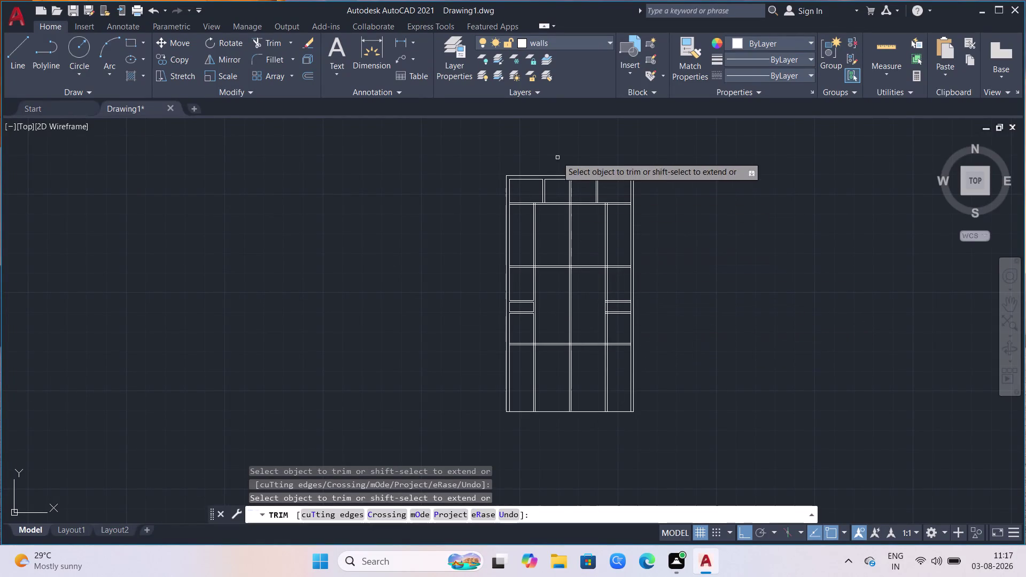
Start picking wall segments in the right room, then cancel the unfinished selection.
scroll(up, 3)
scroll(up, 3)
scroll(down, 3)
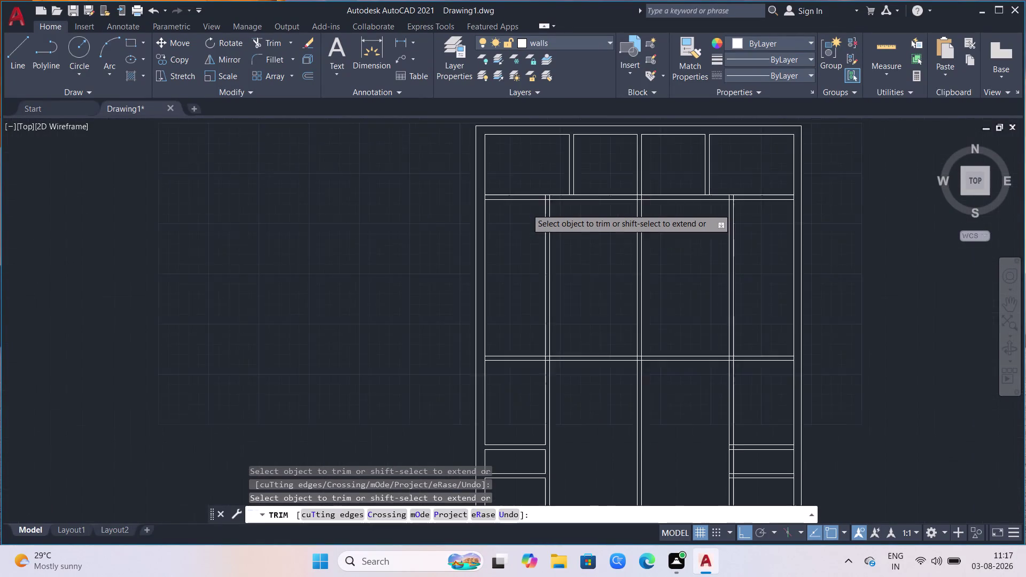
scroll(down, 3)
scroll(up, 3)
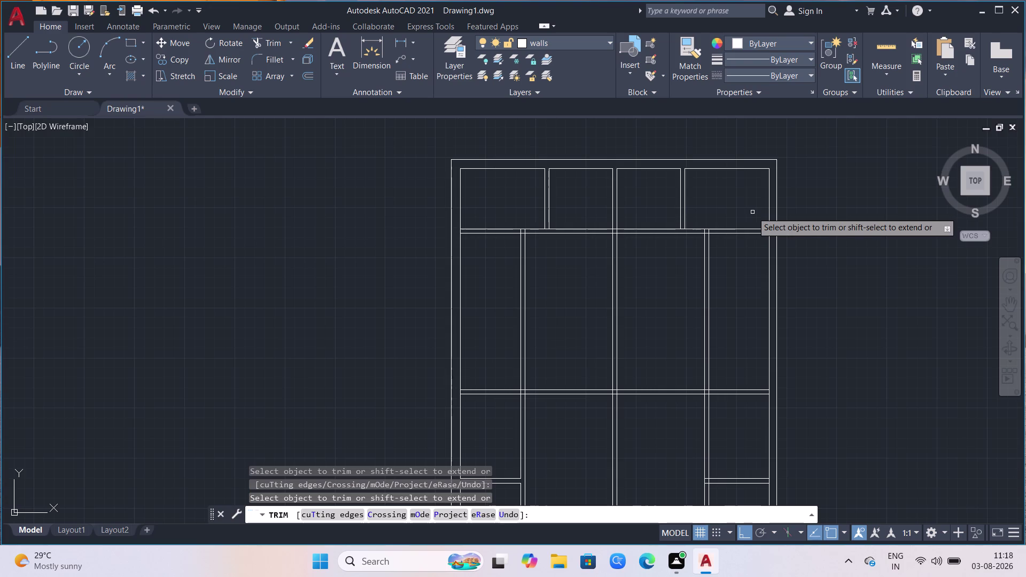
click(716, 264)
key(Escape)
click(716, 264)
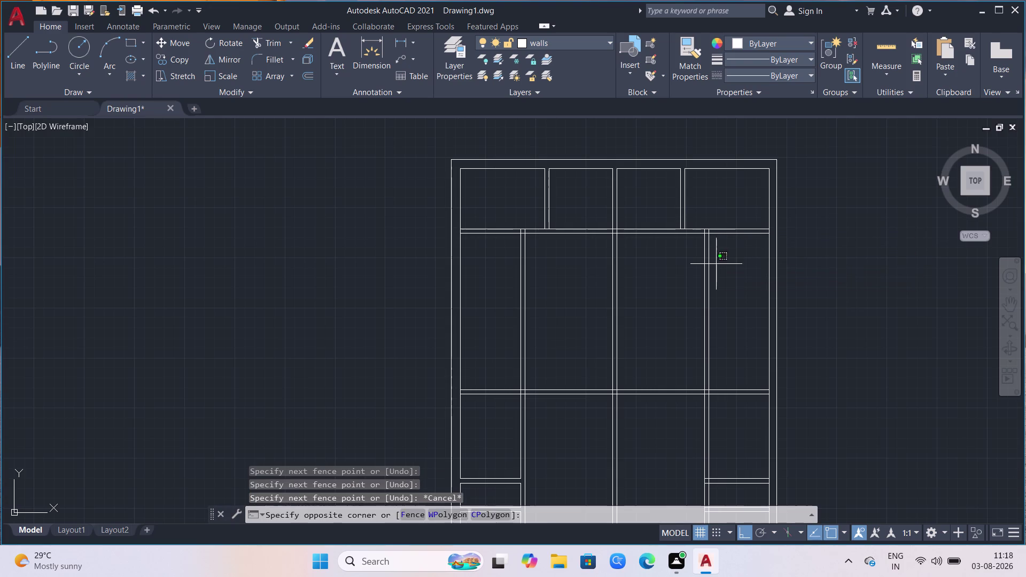
click(675, 272)
key(Escape)
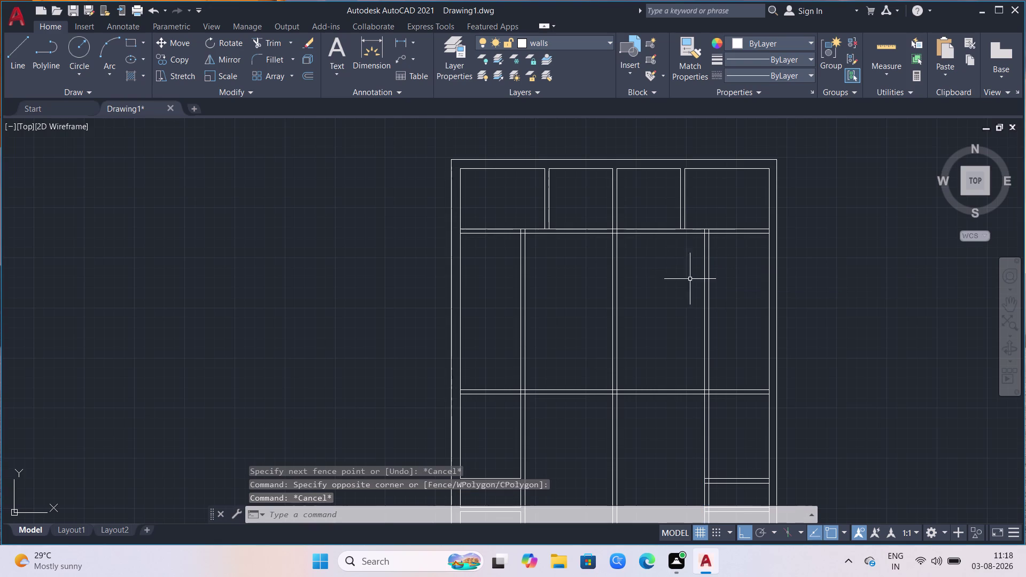
scroll(up, 3)
scroll(up, 3)
scroll(down, 3)
Restart Trim with TR, then cut the right junction segments and fence-trim the crossed wall lines.
text(tr)
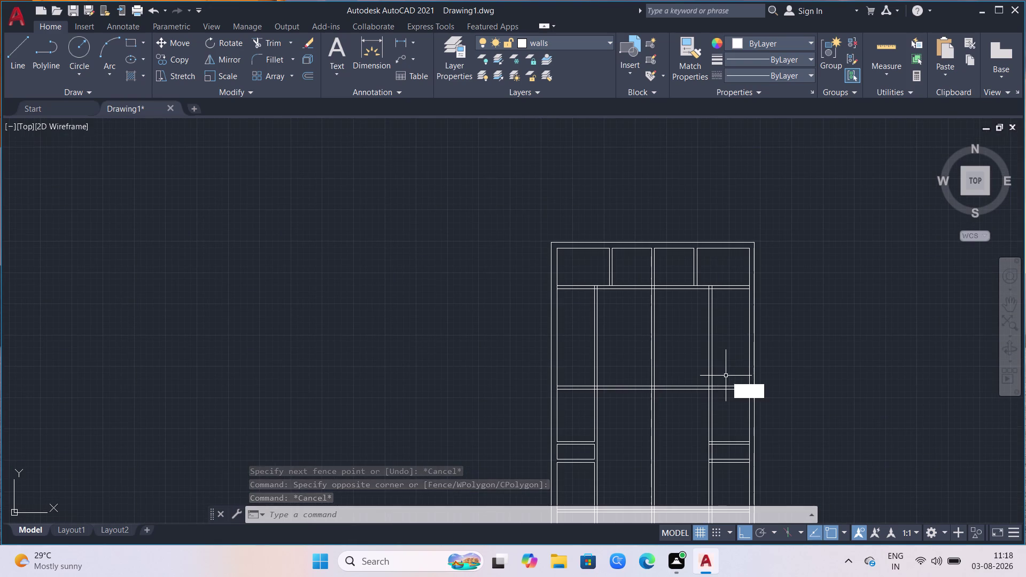
key(Return)
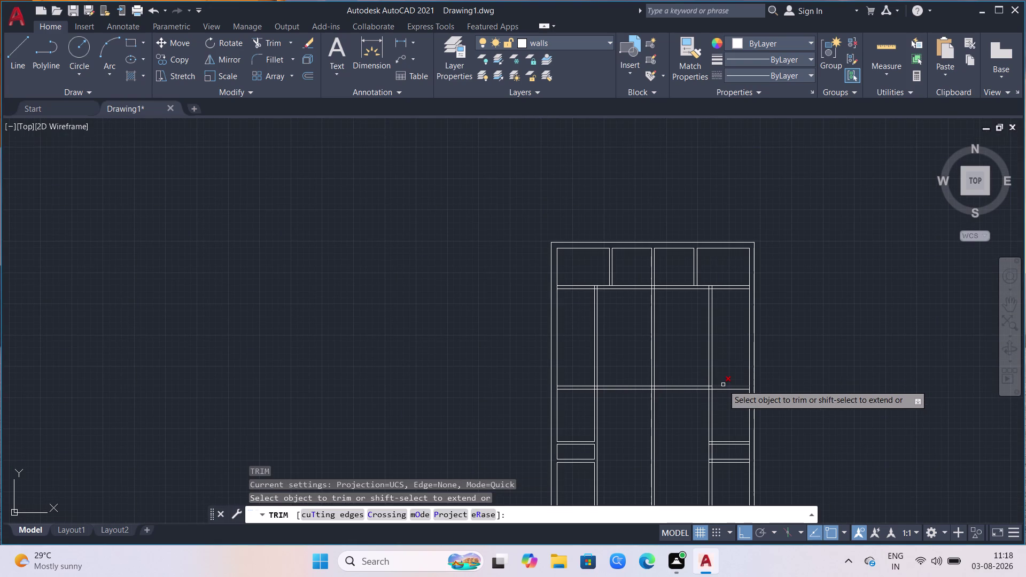
scroll(up, 3)
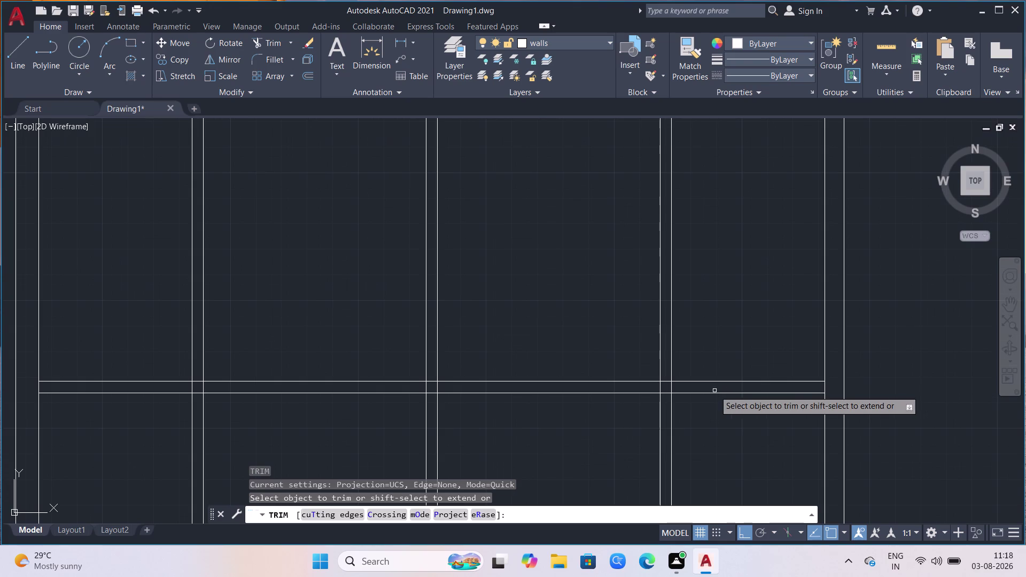
click(677, 389)
click(658, 388)
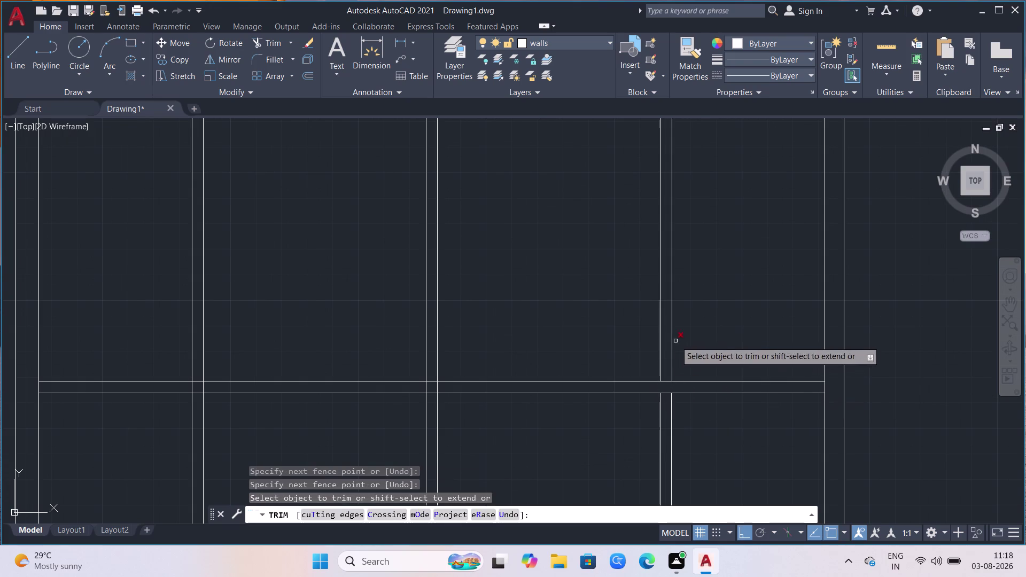
drag(723, 305, 705, 310)
click(681, 313)
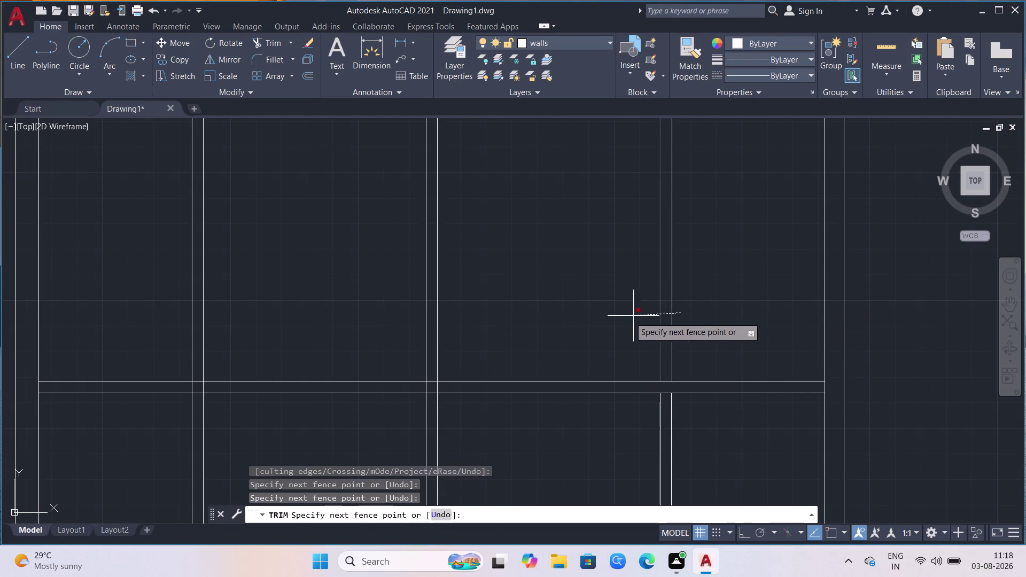
click(612, 318)
Trim the center wall line and stub above the cross wall, then fence-trim the next junction.
scroll(down, 3)
scroll(down, 3)
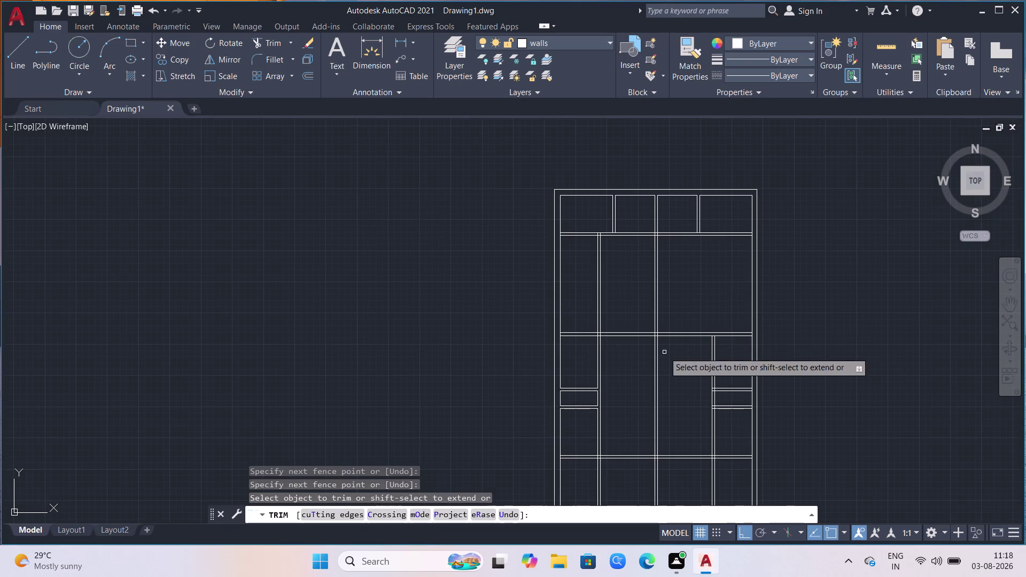
click(611, 289)
click(579, 292)
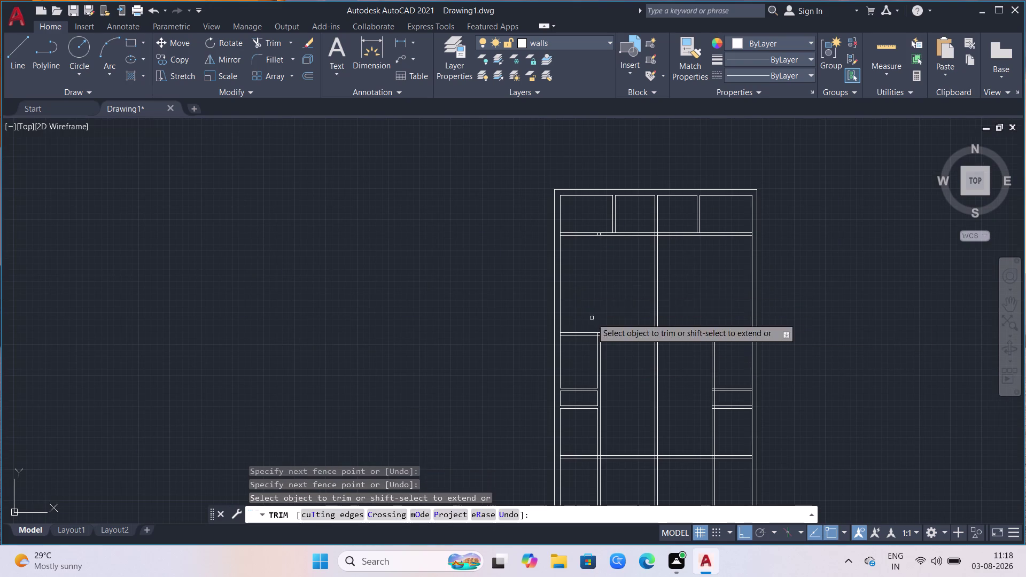
scroll(up, 3)
click(582, 246)
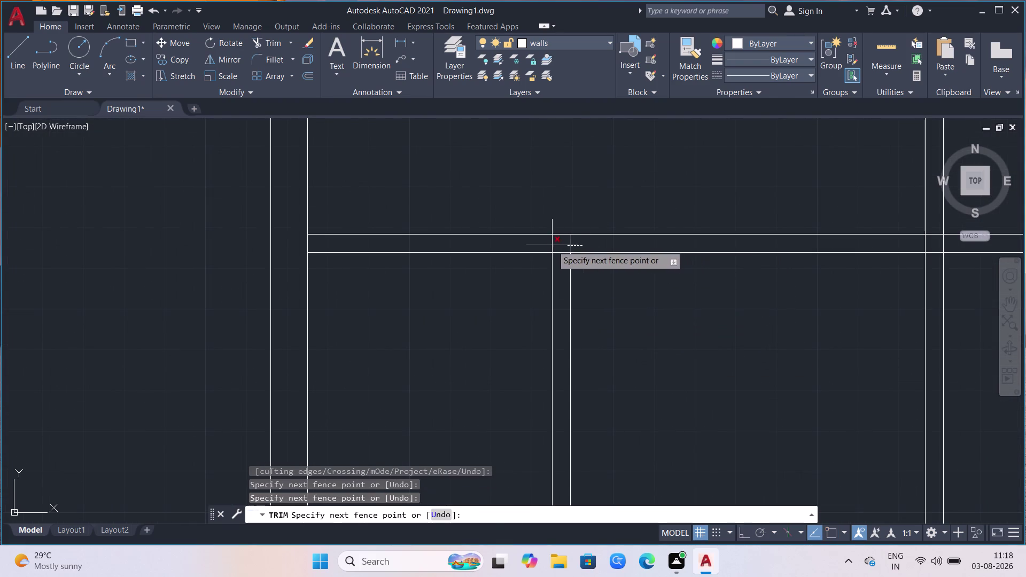
click(552, 246)
Remove the two leftover line stubs at the upper-left junction.
scroll(down, 3)
scroll(down, 3)
scroll(up, 3)
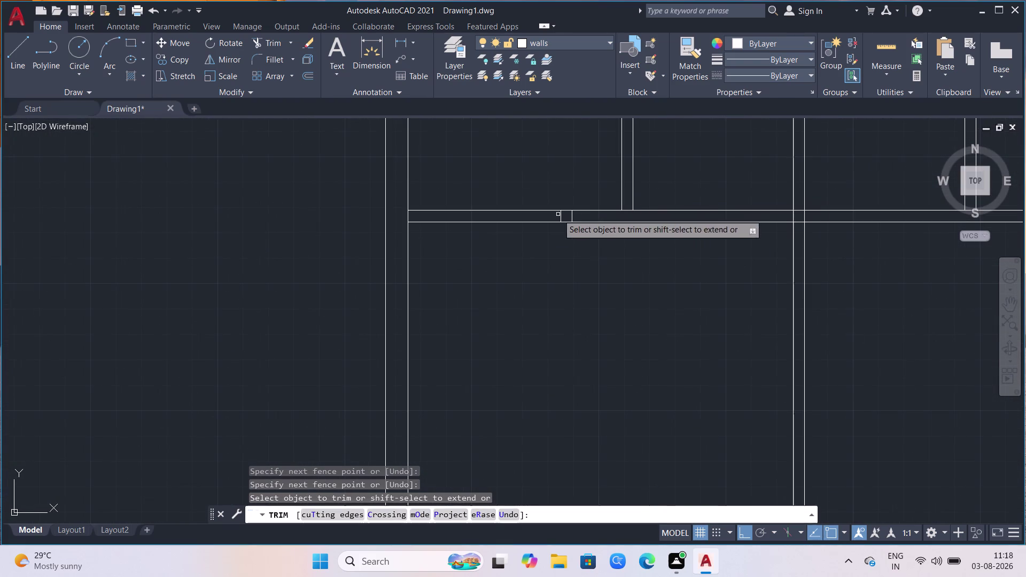
click(576, 214)
click(549, 213)
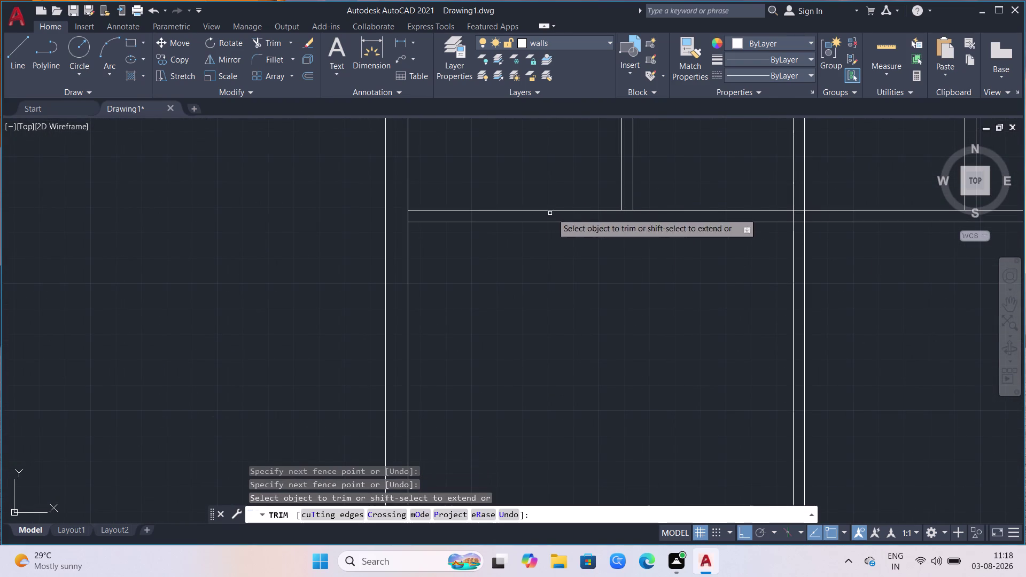
scroll(down, 3)
scroll(down, 3)
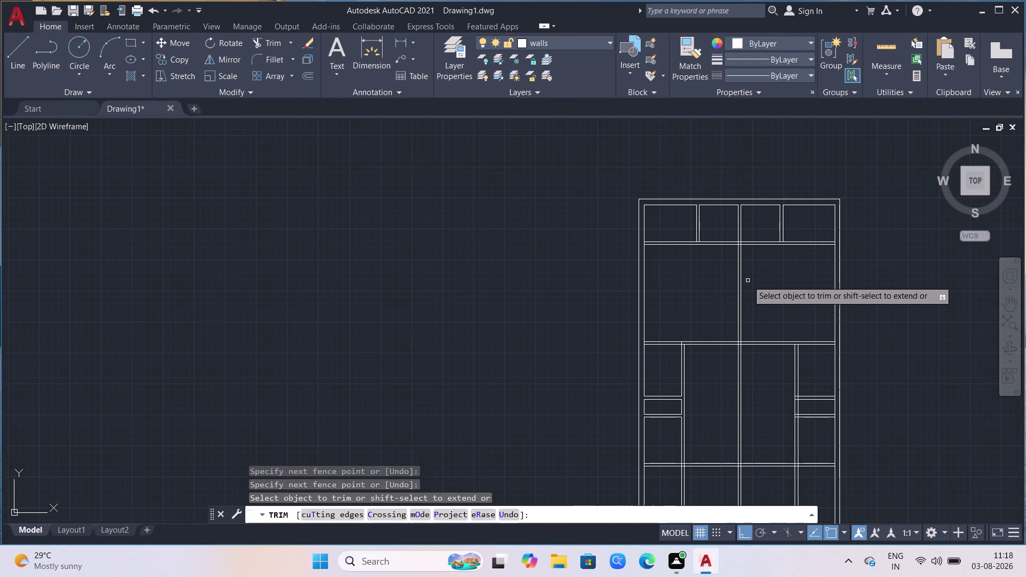
scroll(down, 3)
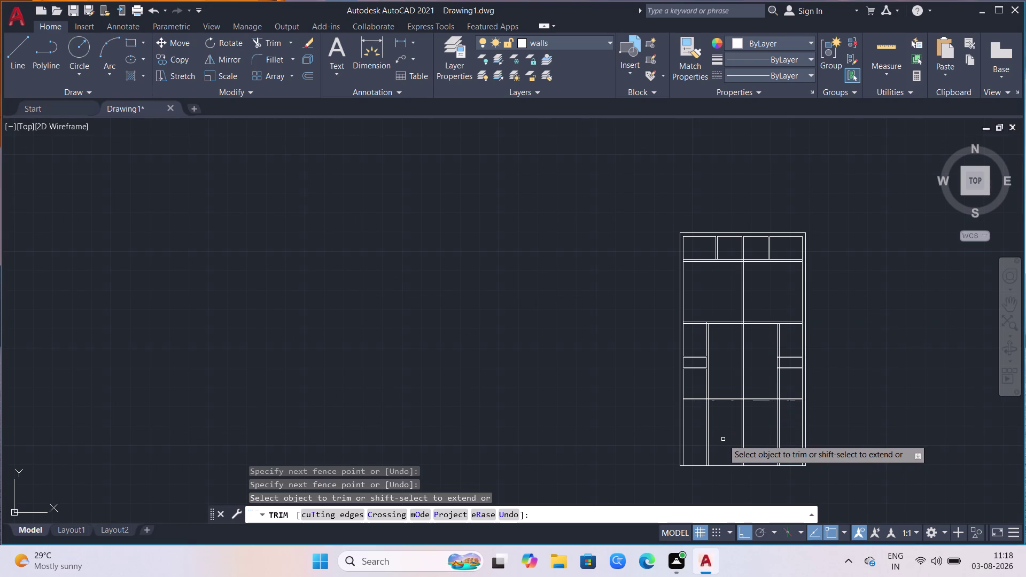
scroll(up, 3)
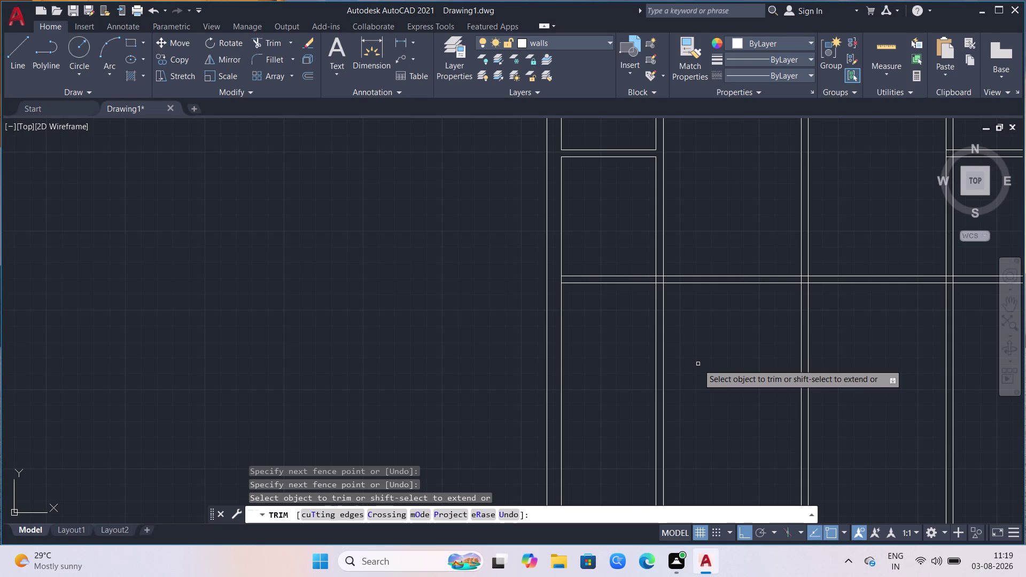
Fence-trim the wall lines and wall ends below the central cross wall.
scroll(down, 3)
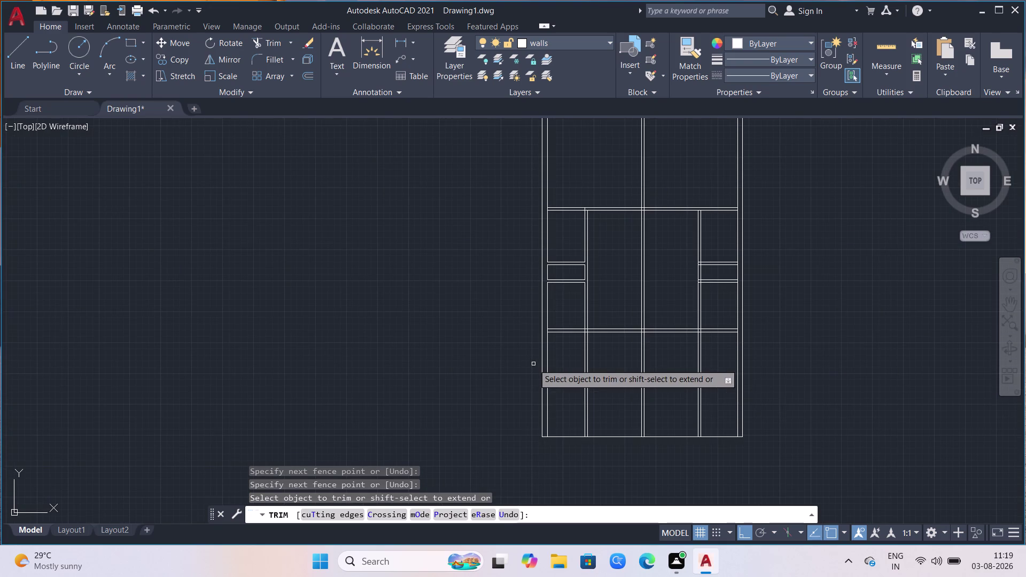
scroll(up, 3)
click(643, 336)
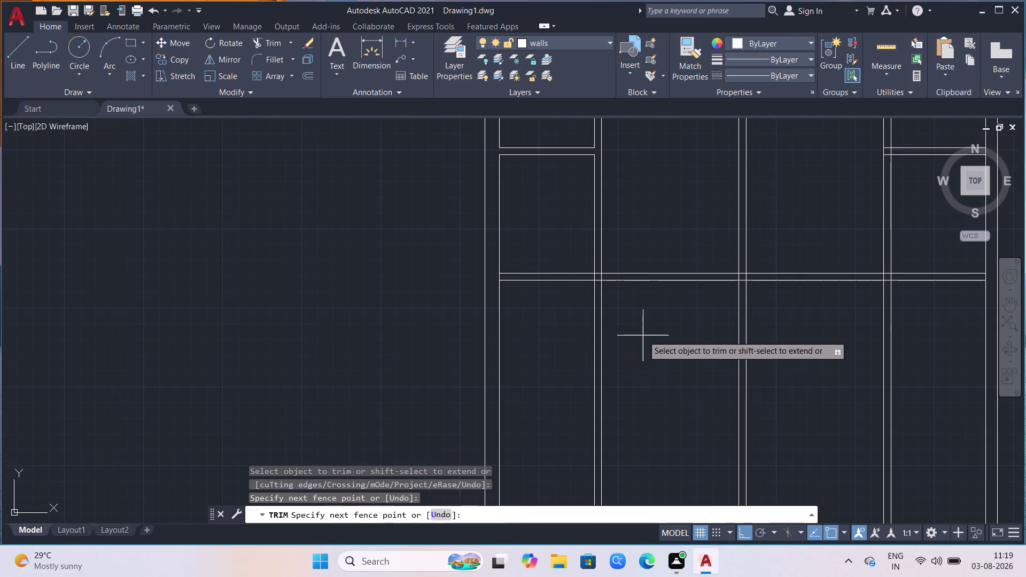
click(587, 352)
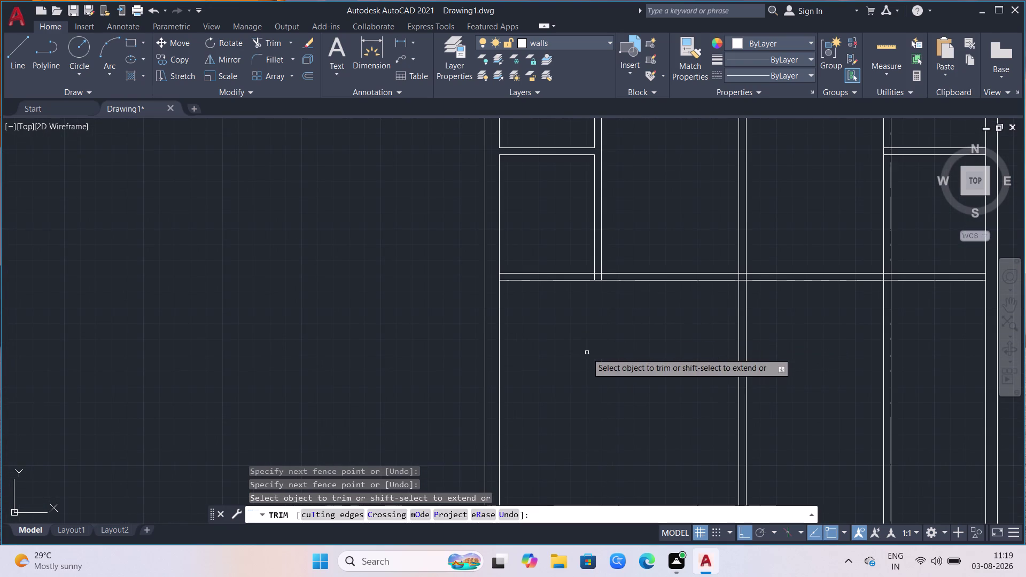
click(771, 325)
click(716, 337)
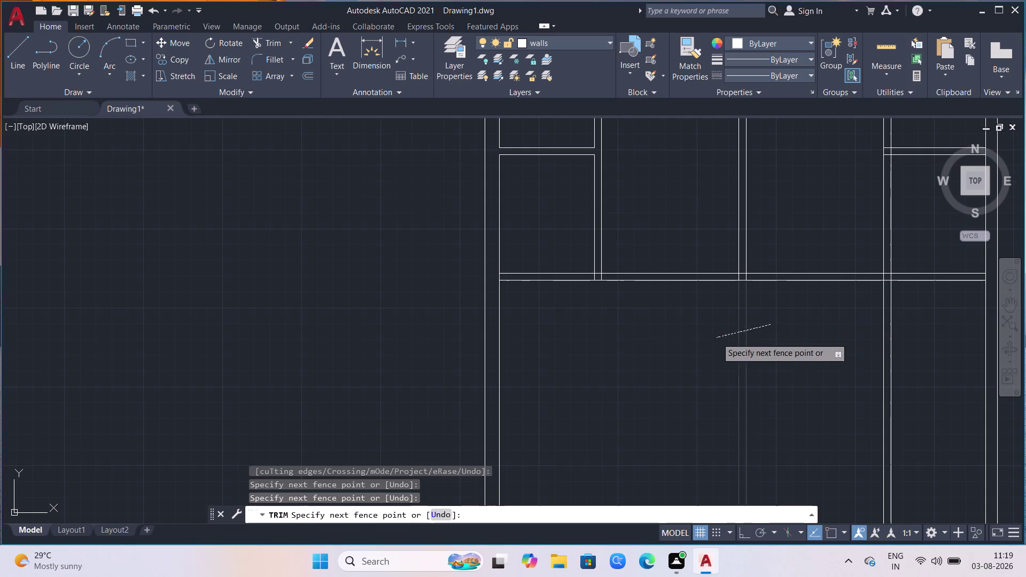
click(906, 330)
click(862, 351)
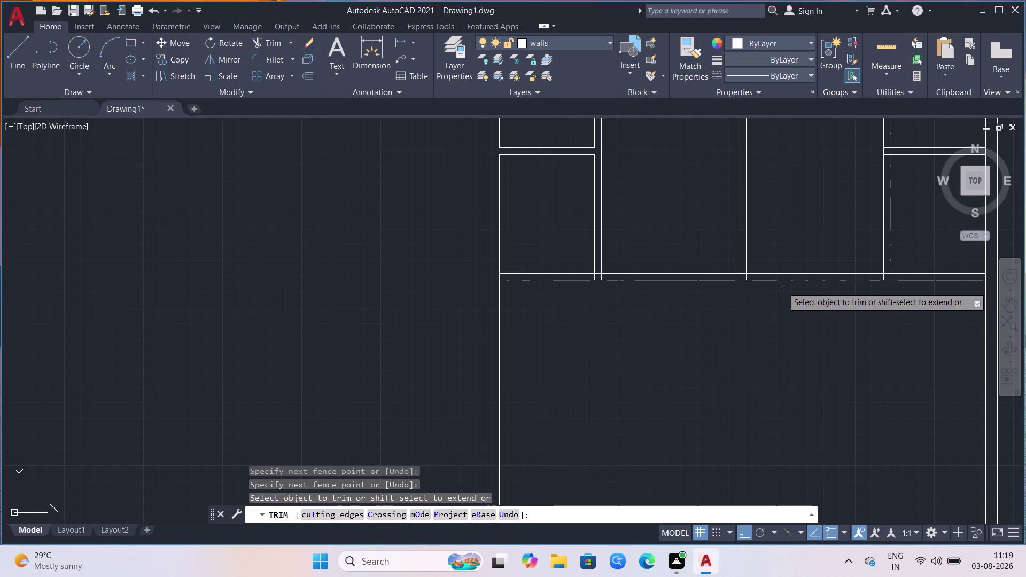
Trim the stubs and vertical wall ends where upper walls meet the cross wall.
scroll(up, 3)
click(664, 256)
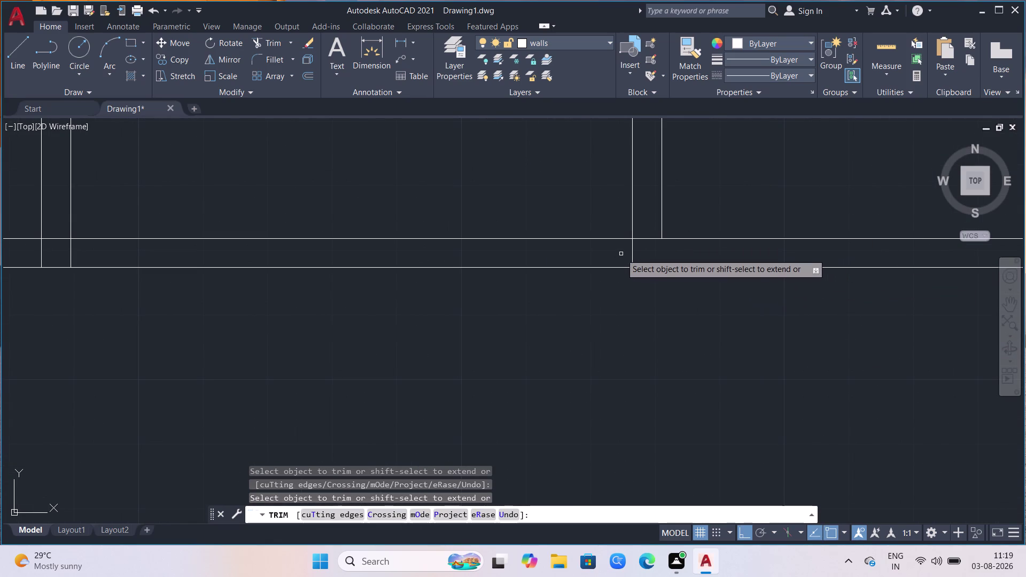
click(632, 252)
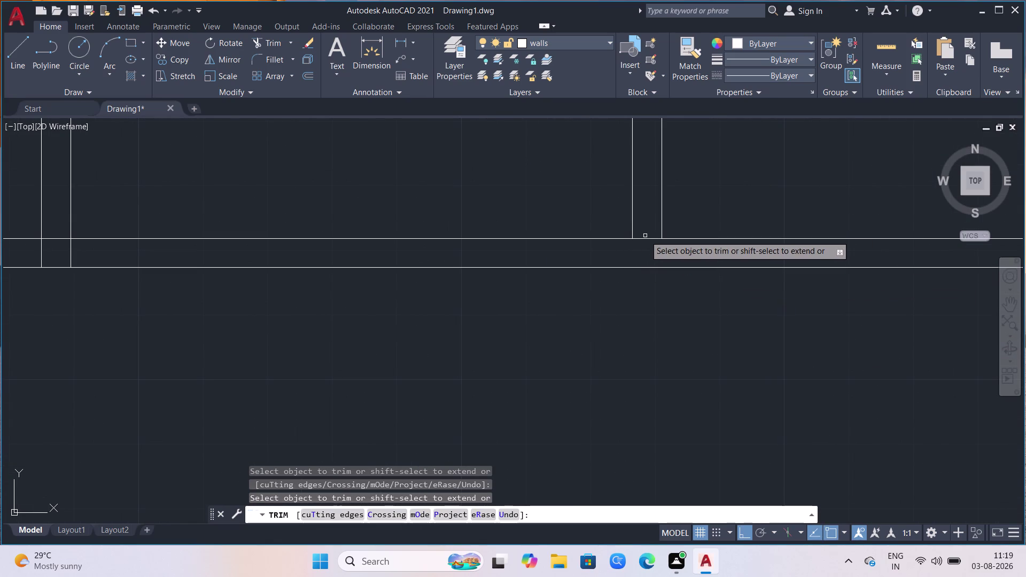
click(645, 238)
scroll(down, 3)
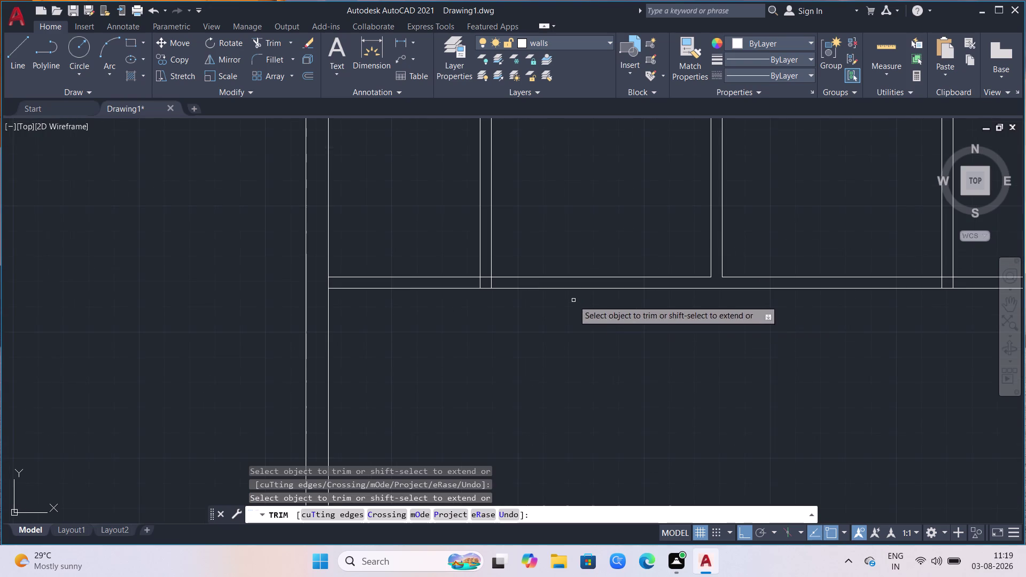
scroll(up, 3)
click(489, 263)
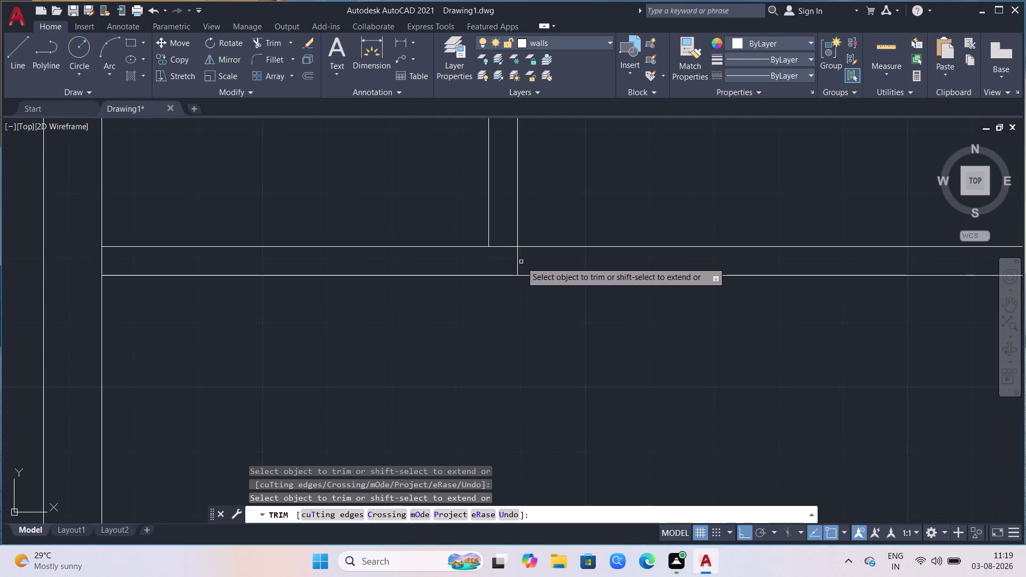
click(517, 261)
Fence-trim the lines at the right junction and end trimming.
scroll(down, 3)
scroll(down, 3)
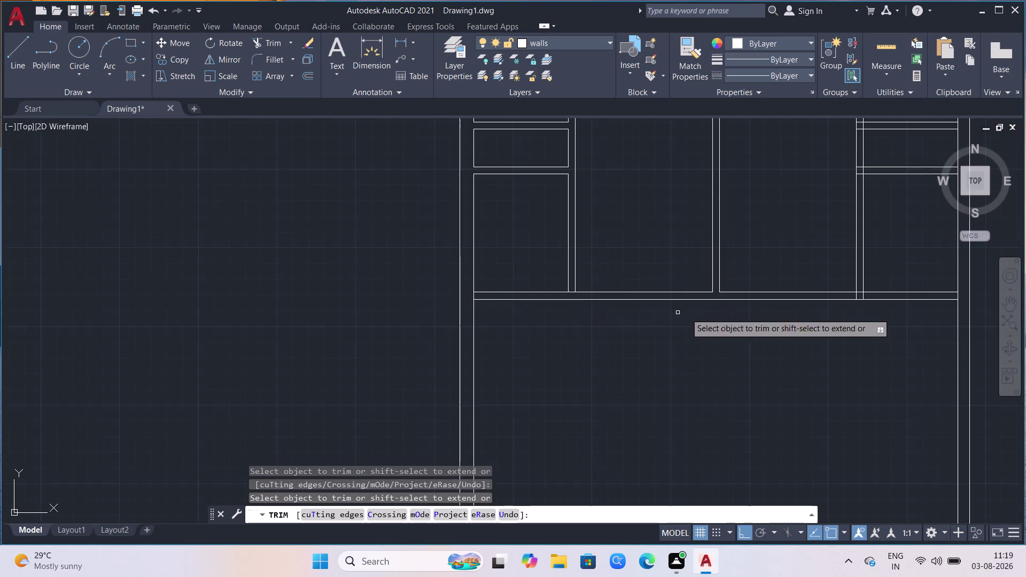
scroll(up, 3)
scroll(down, 3)
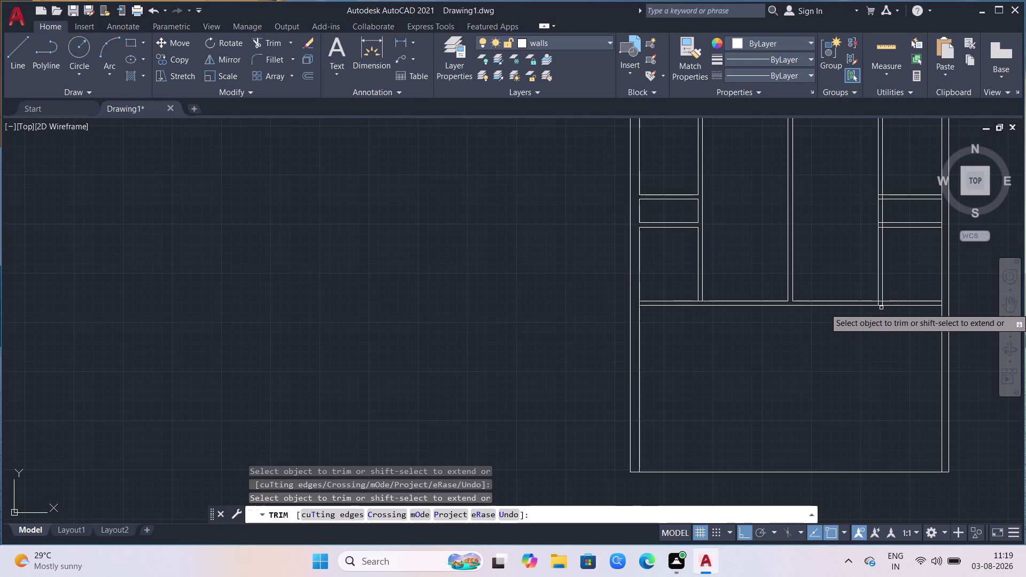
scroll(up, 3)
click(889, 286)
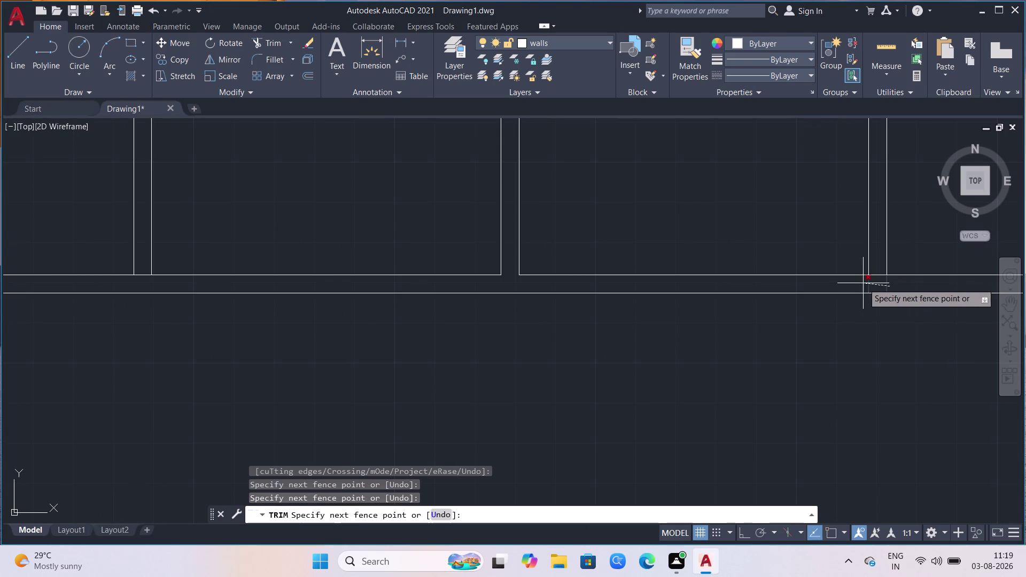
click(863, 283)
scroll(down, 3)
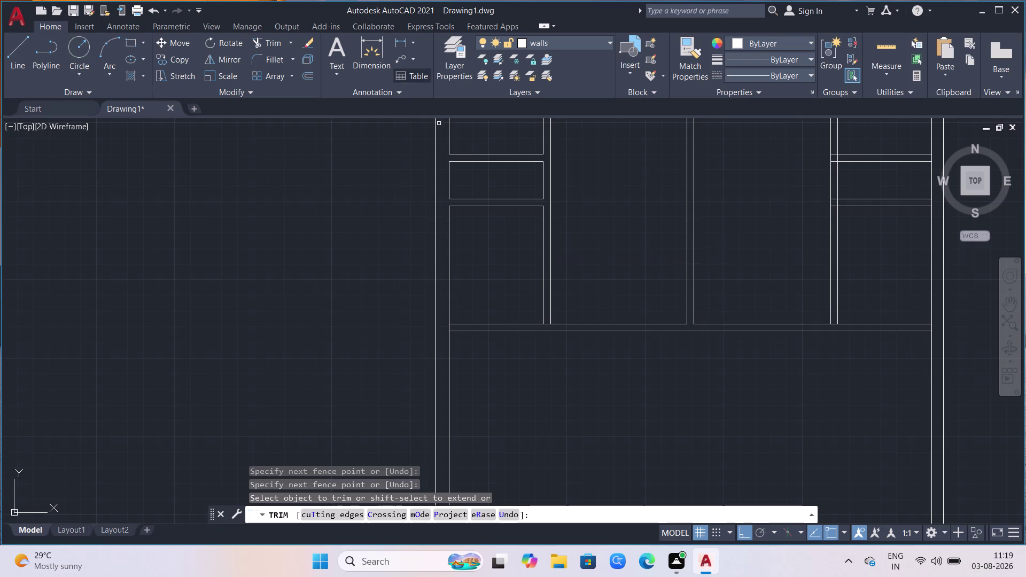
scroll(down, 3)
scroll(down, 3)
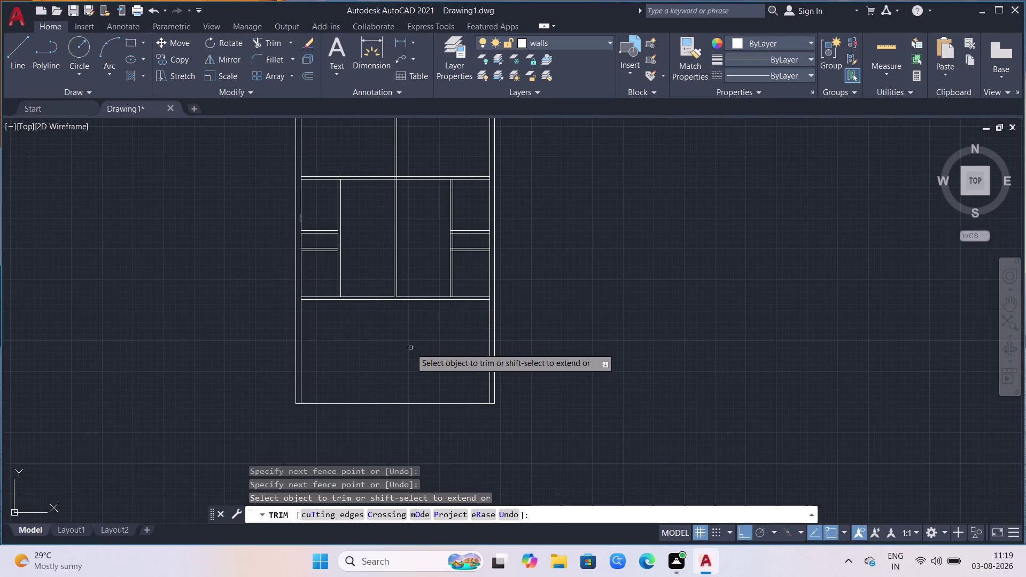
scroll(up, 3)
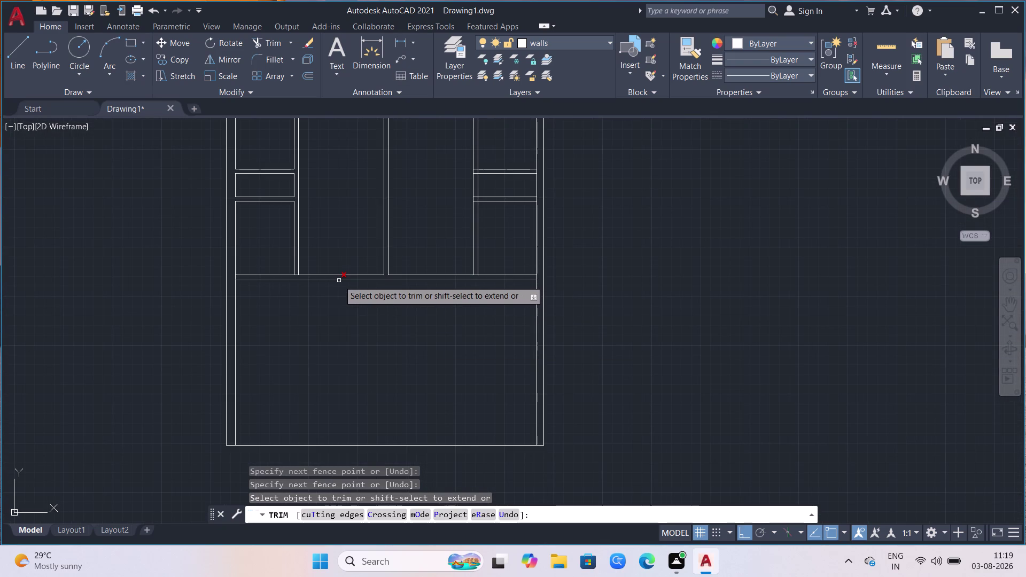
key(Escape)
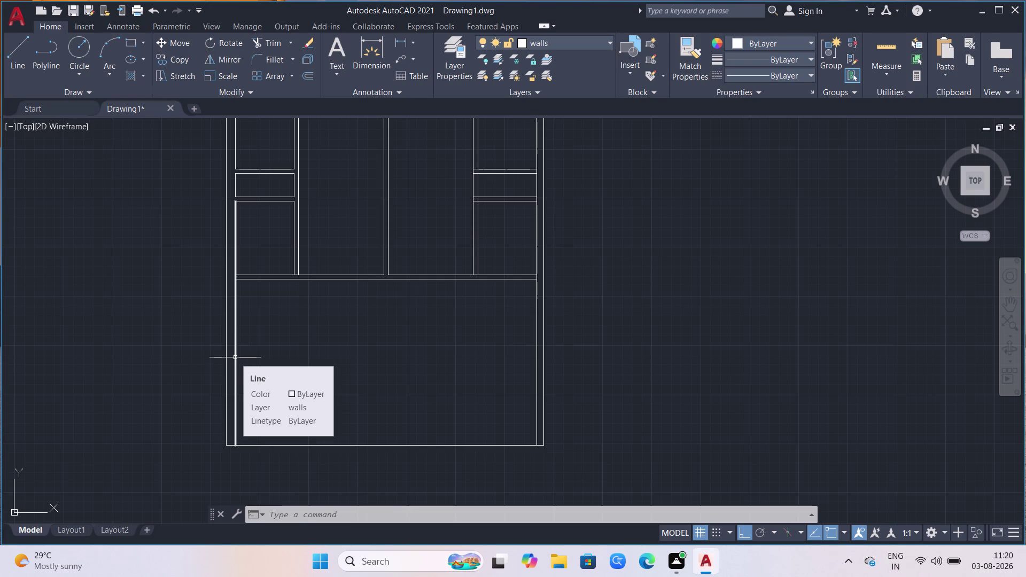
Offset the inner left wall line 9' to the right.
key(o)
key(Return)
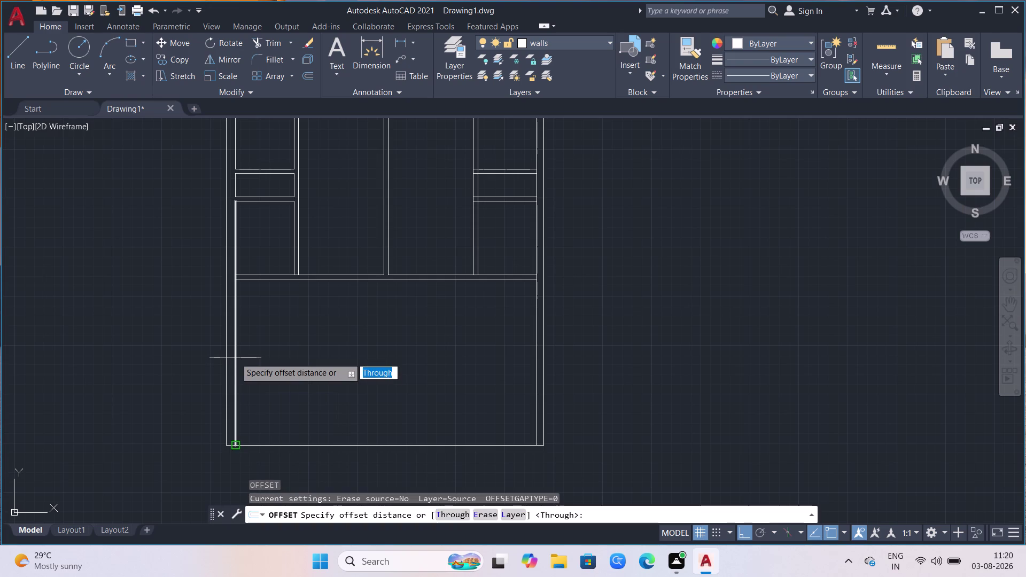
click(235, 446)
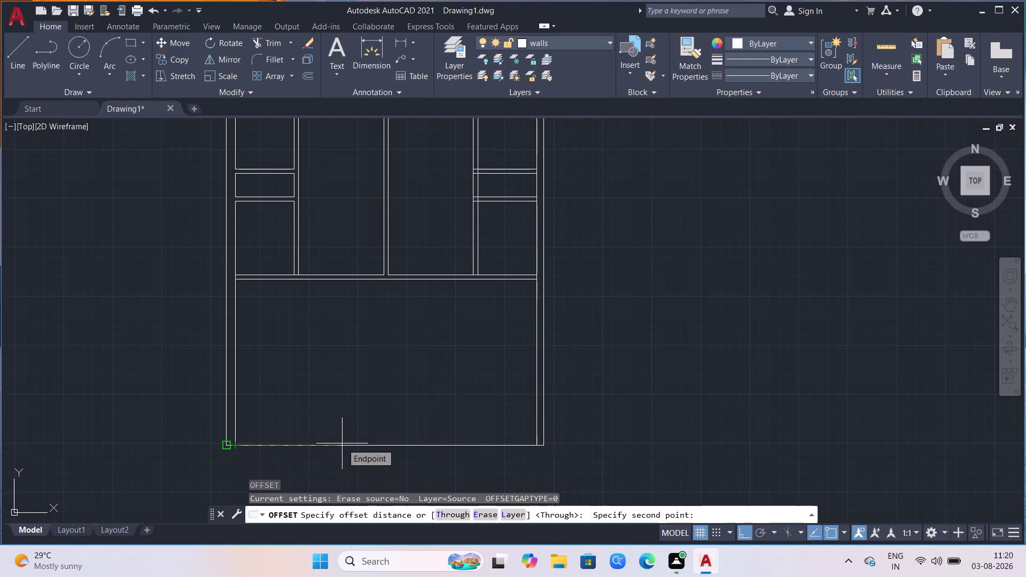
text(9)
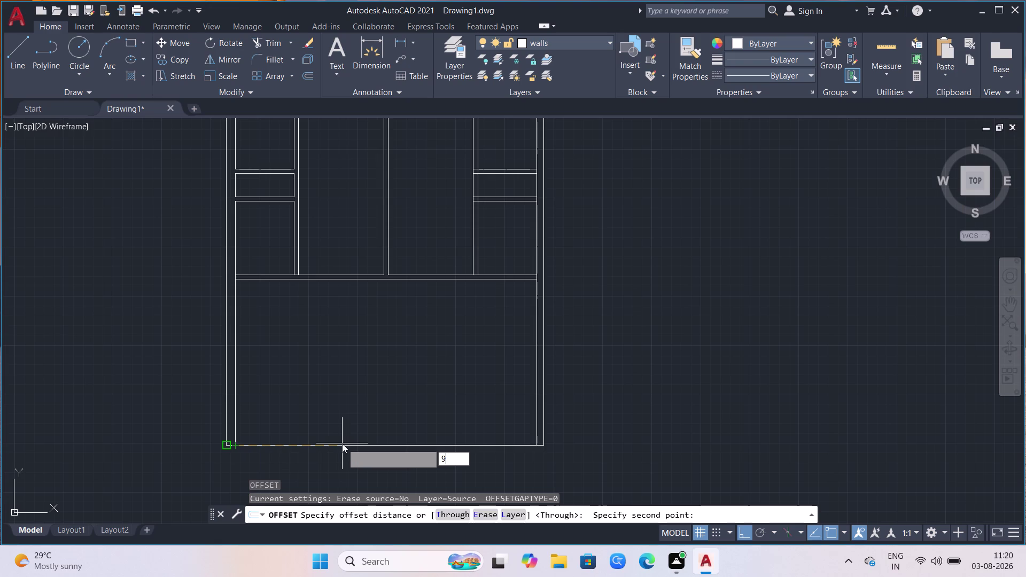
text(')
key(Return)
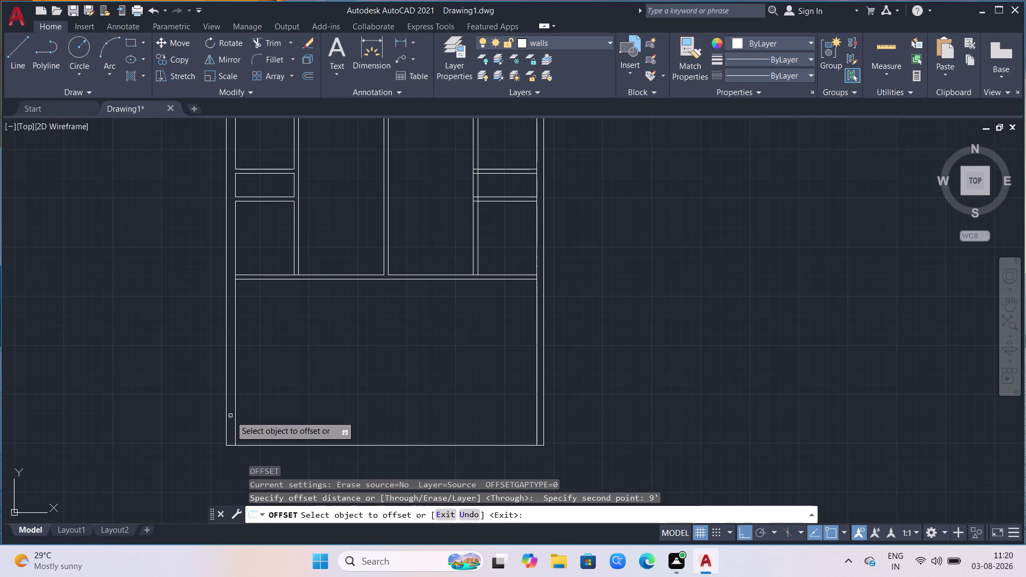
click(234, 413)
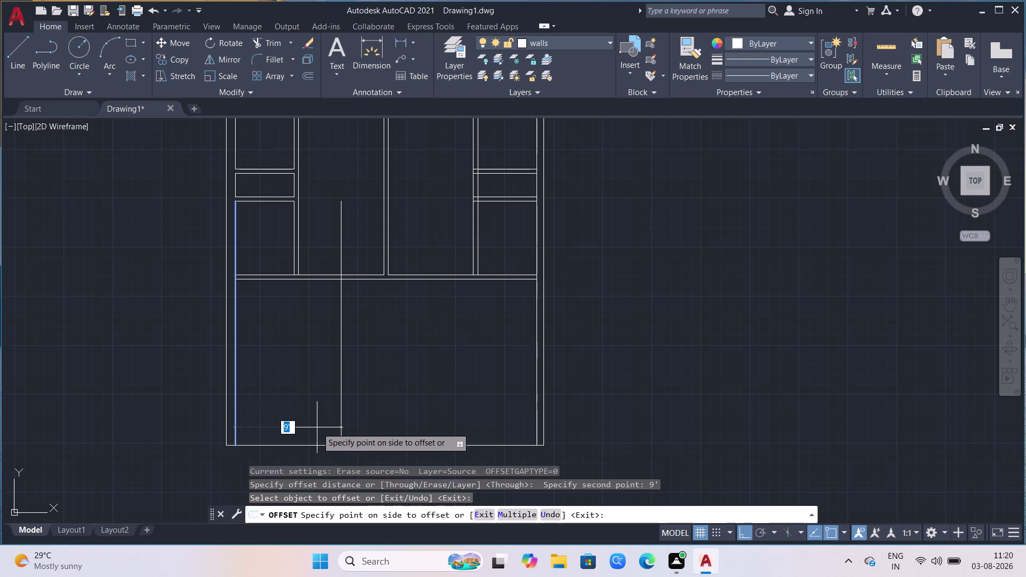
click(355, 424)
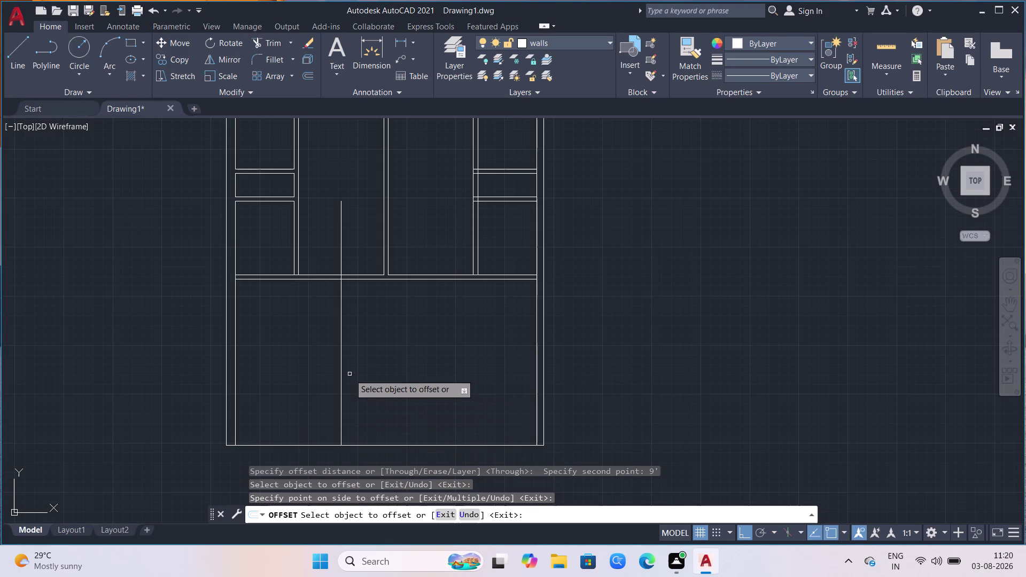
Offset the new line 4.5 further right to complete the first partition.
click(340, 371)
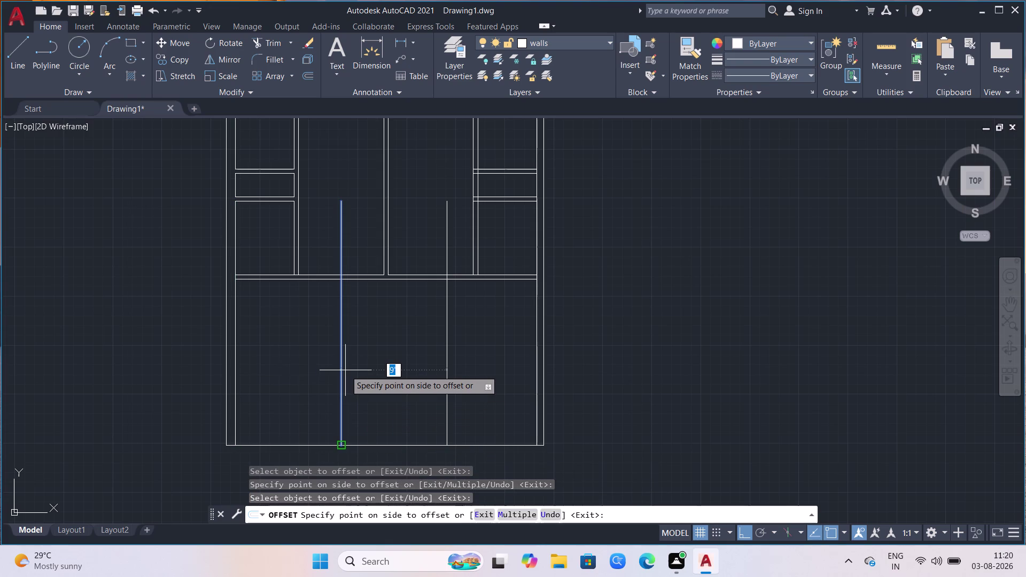
key(4)
text(.)
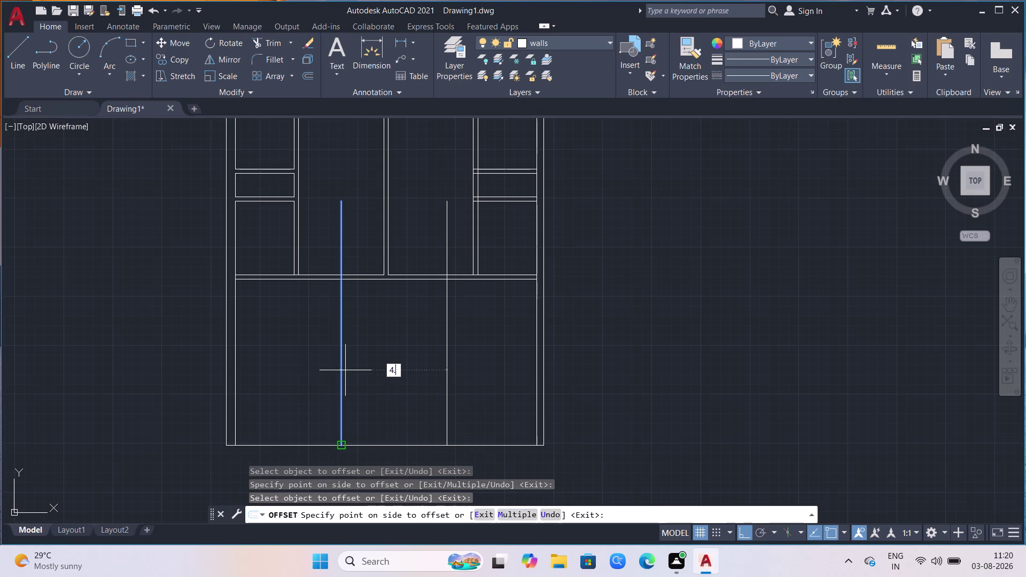
text(5)
key(Return)
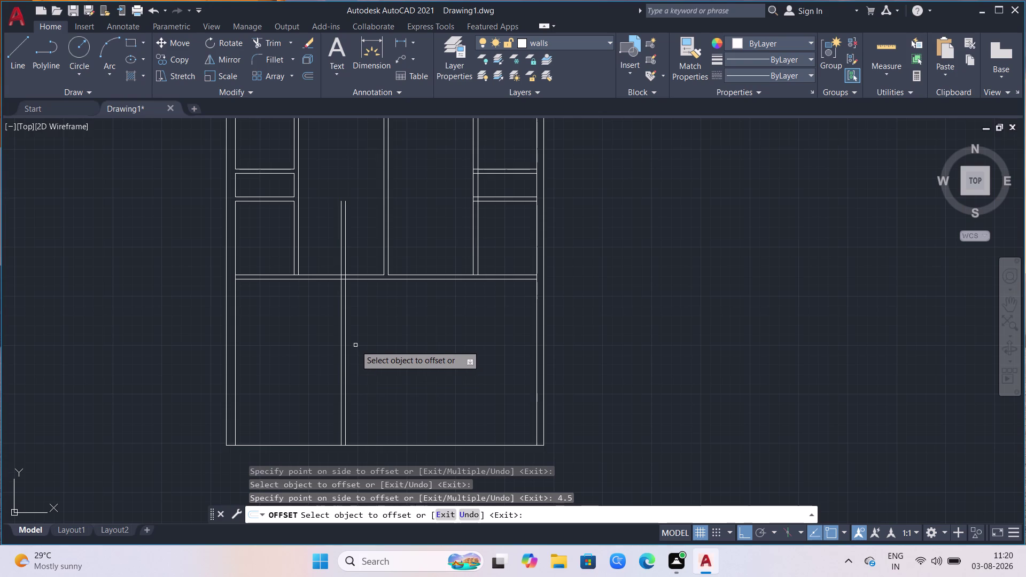
Create the second partition by offsetting 7'6 and then 4.5 further right.
click(346, 350)
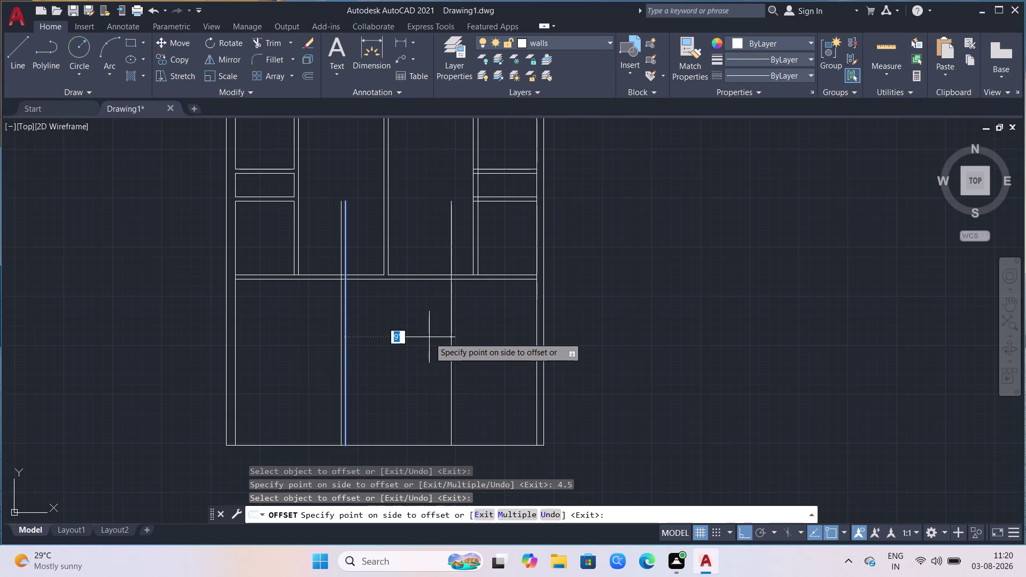
key(7)
text('6)
key(Return)
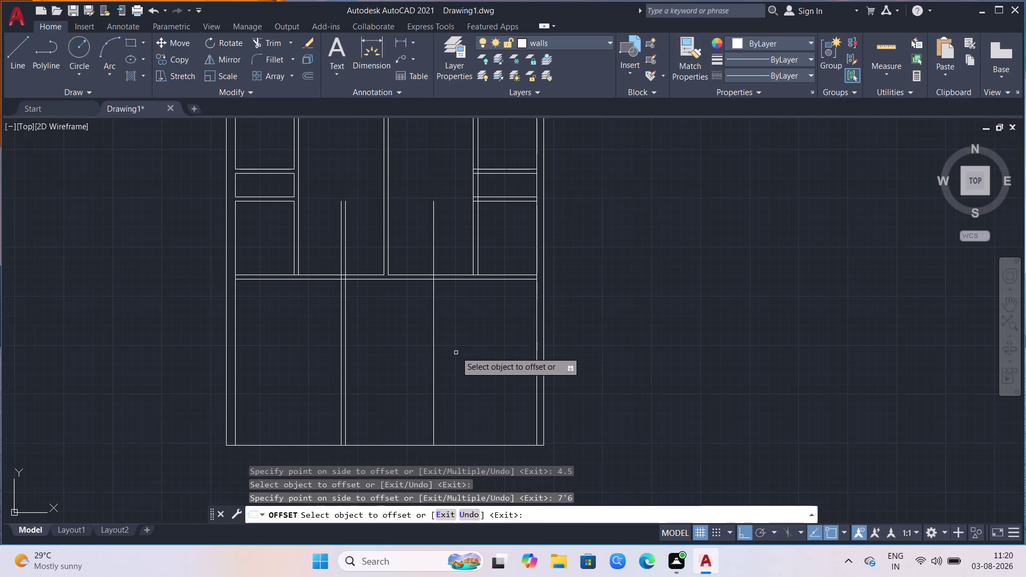
click(434, 327)
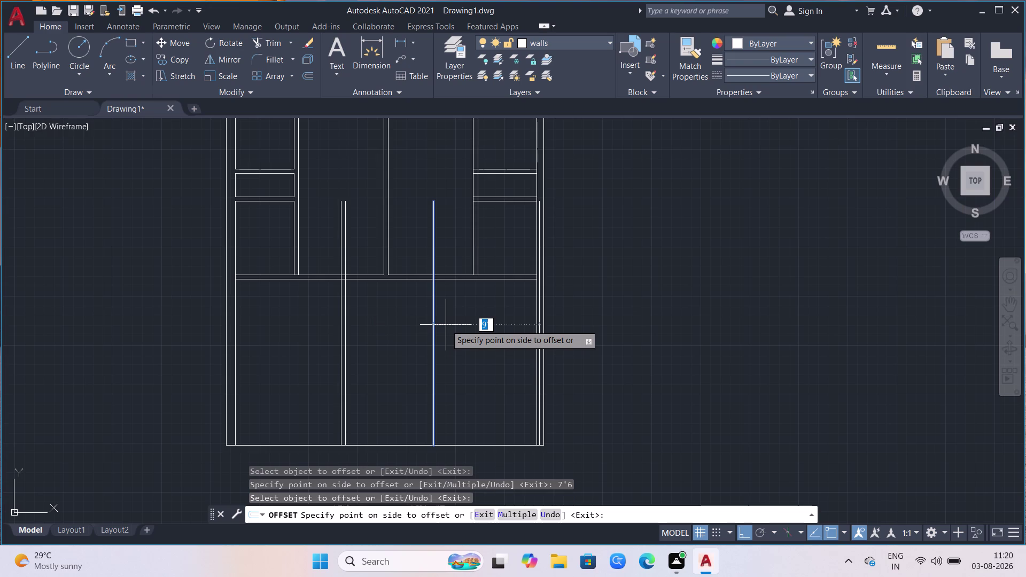
text(4.5)
key(Return)
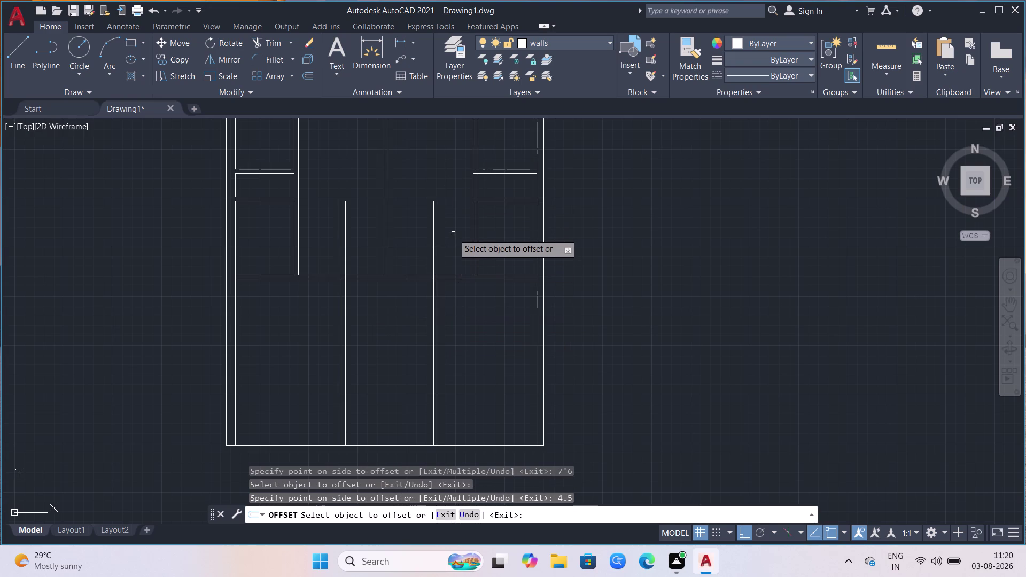
key(Escape)
Start trimming the new partition lines with TR.
text(tr)
key(Return)
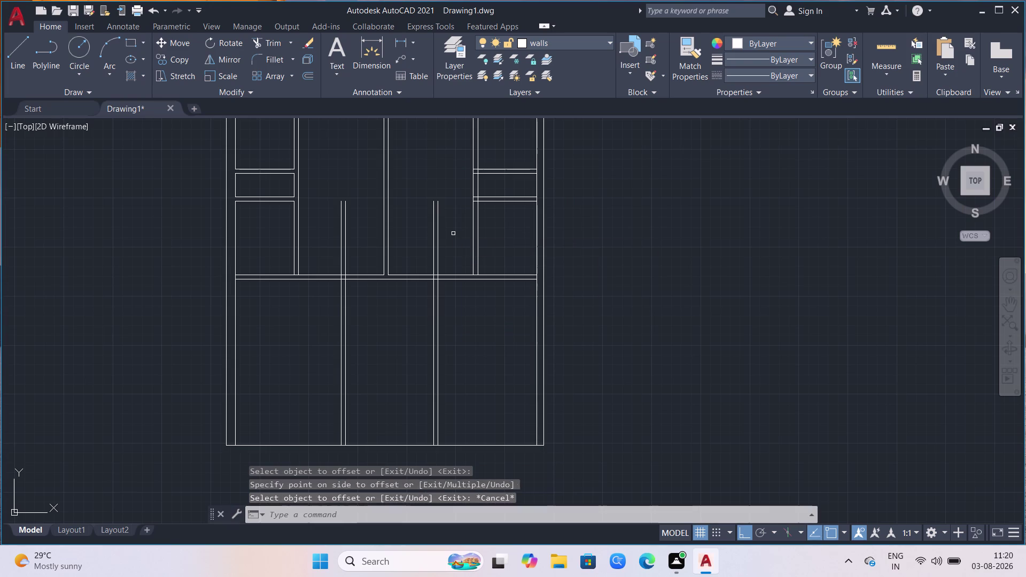
click(453, 234)
Trim the partition lines above the central wall and at the left junction.
click(427, 244)
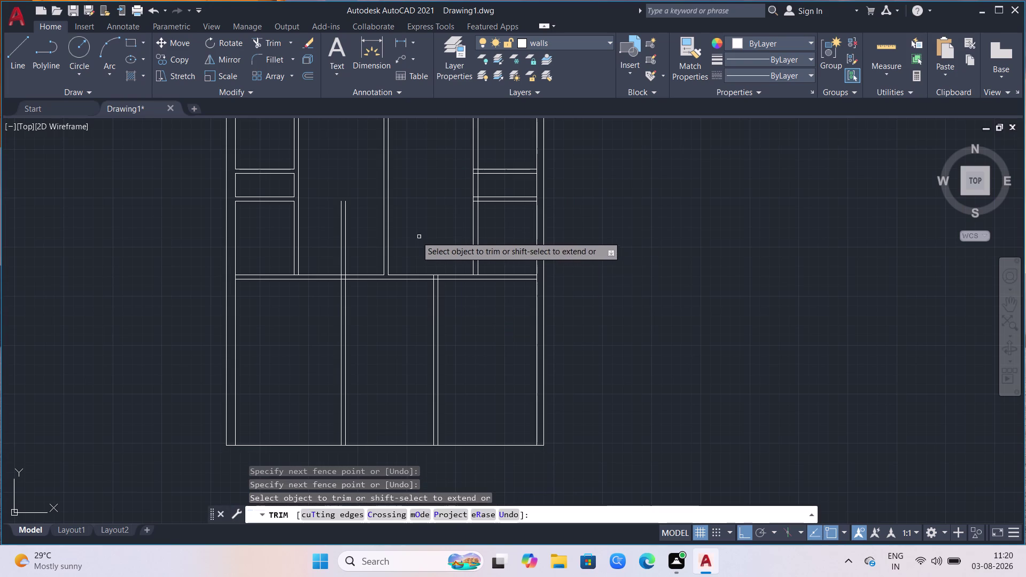
click(362, 241)
click(334, 255)
scroll(up, 3)
click(207, 319)
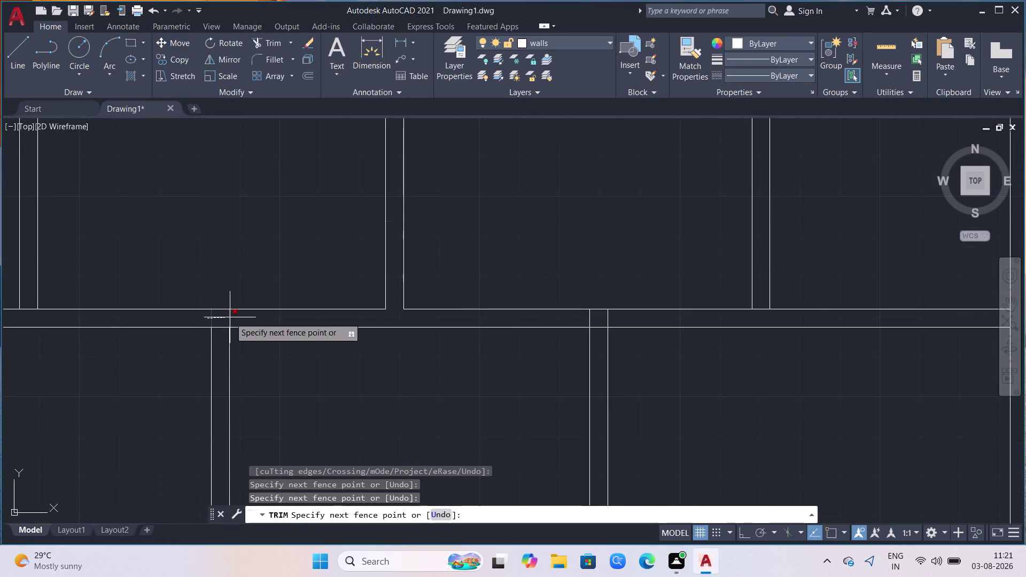
click(230, 317)
click(222, 327)
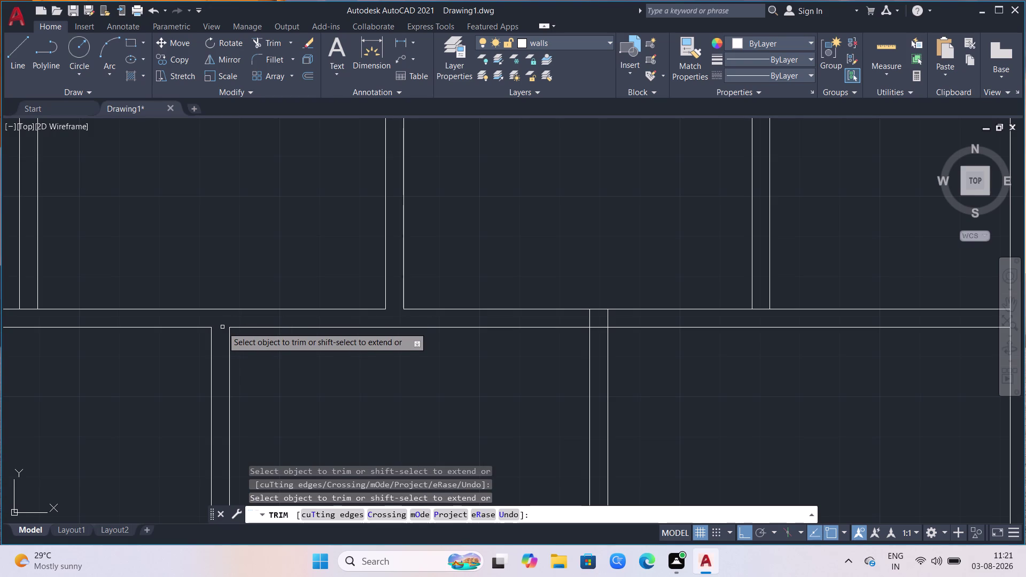
Undo the mistaken trim and cut the overlapping lines at both partition junctions.
key(ctrl+z)
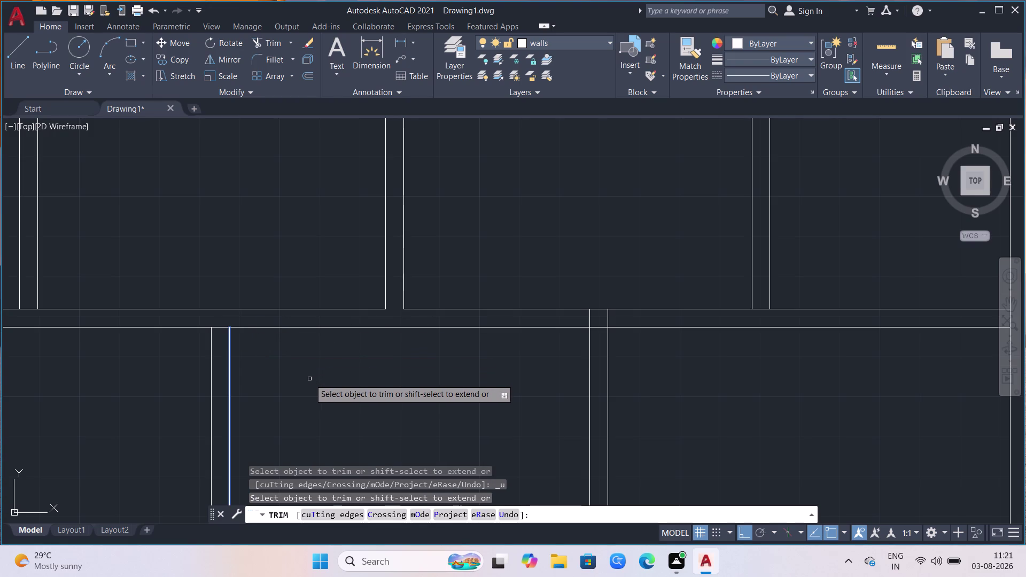
key(ctrl+z)
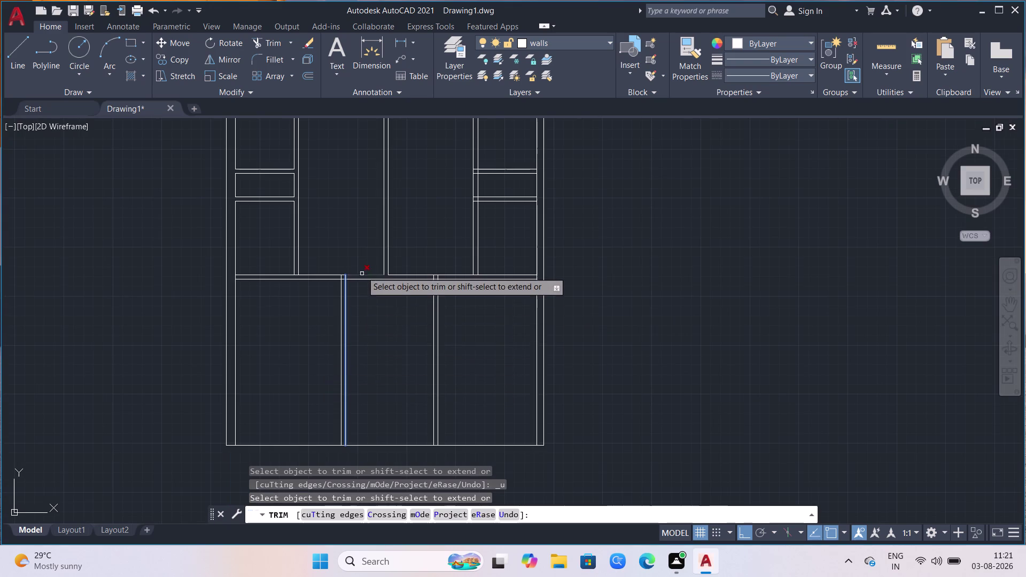
scroll(up, 3)
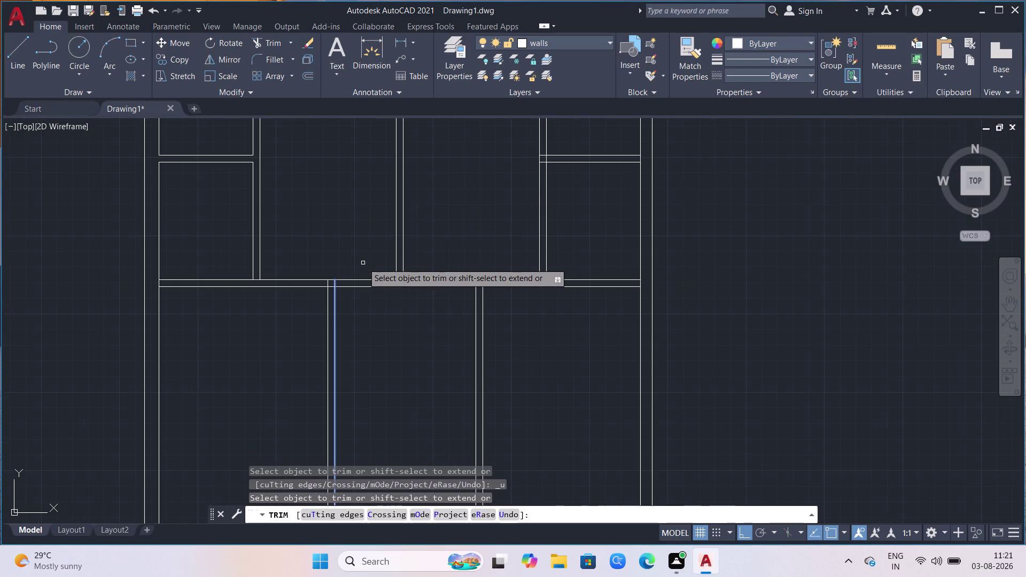
scroll(up, 3)
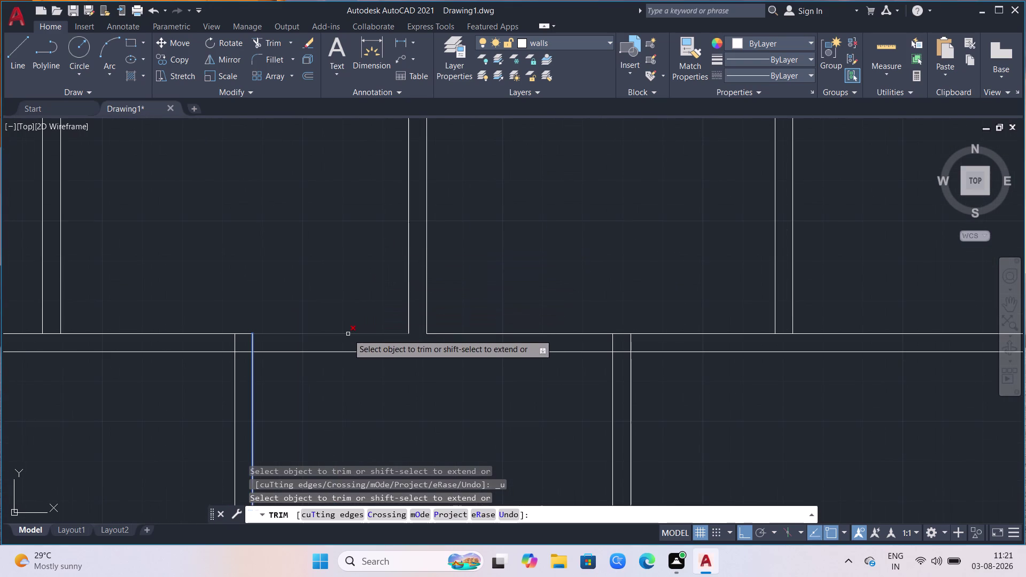
click(348, 334)
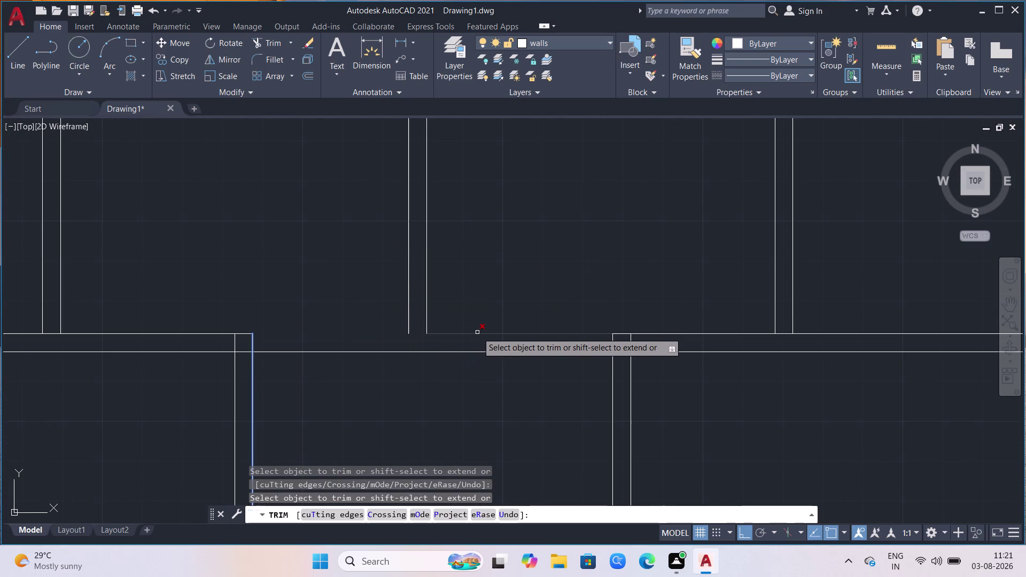
click(477, 333)
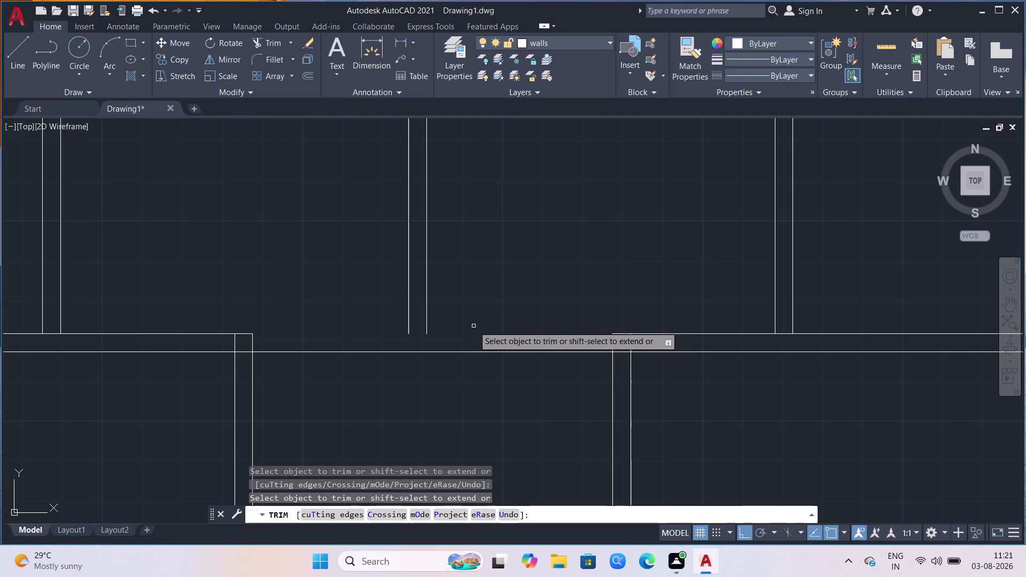
click(26, 45)
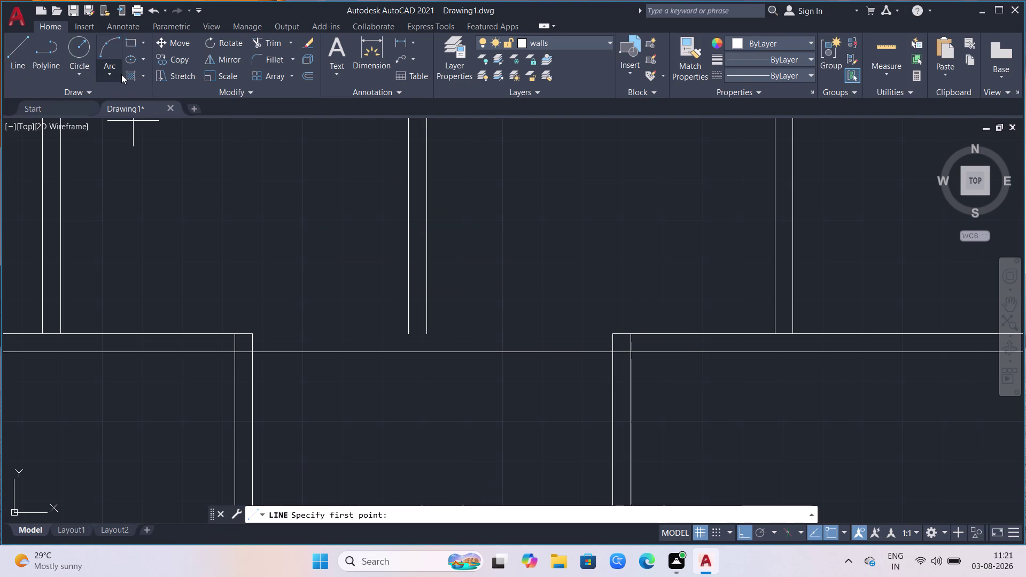
Cancel the accidental Line command and restart Trim with TR.
key(Escape)
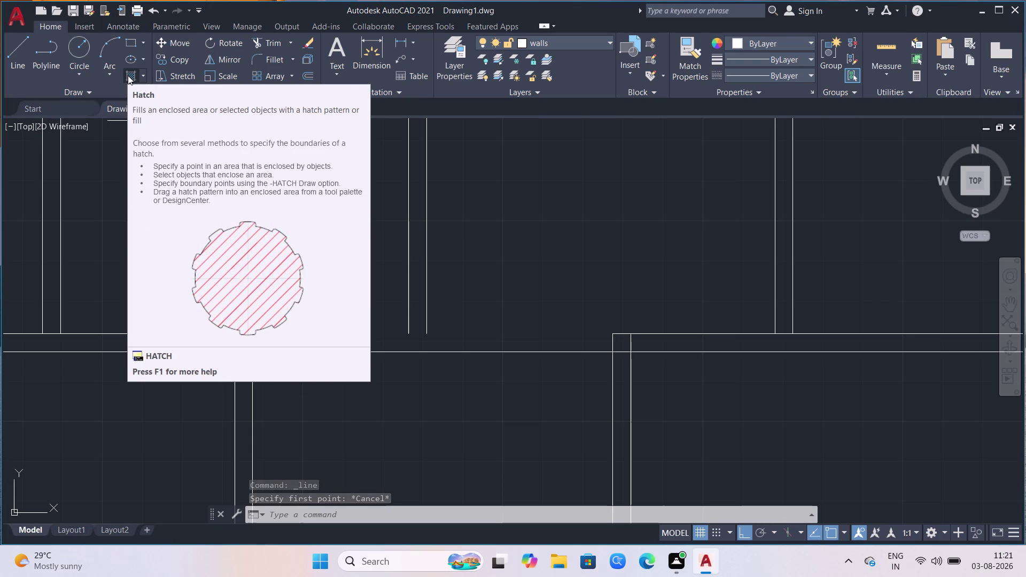
text(tr)
key(Return)
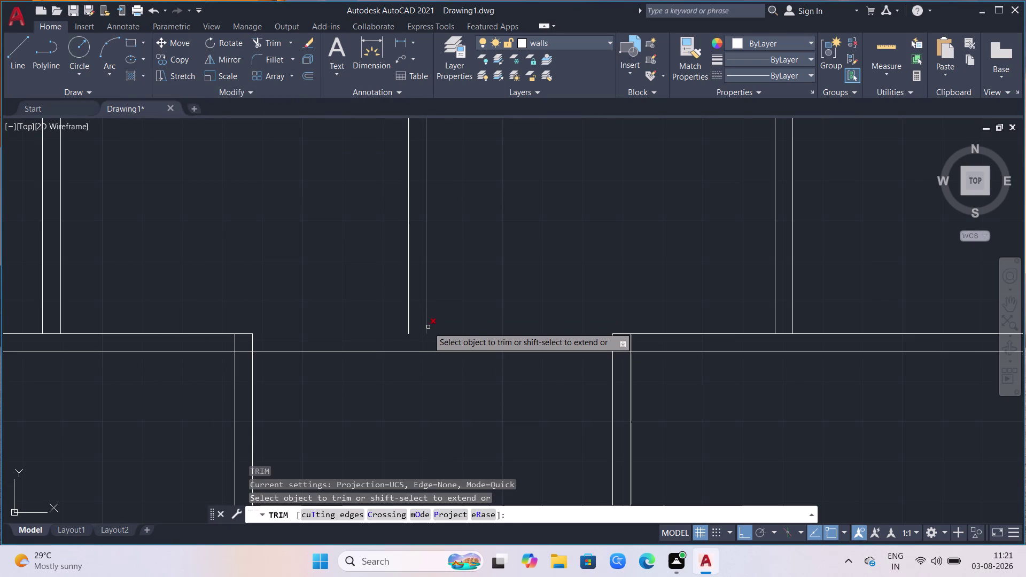
Cut the overlapping wall lines at the middle, right and left cross-wall junctions.
click(428, 327)
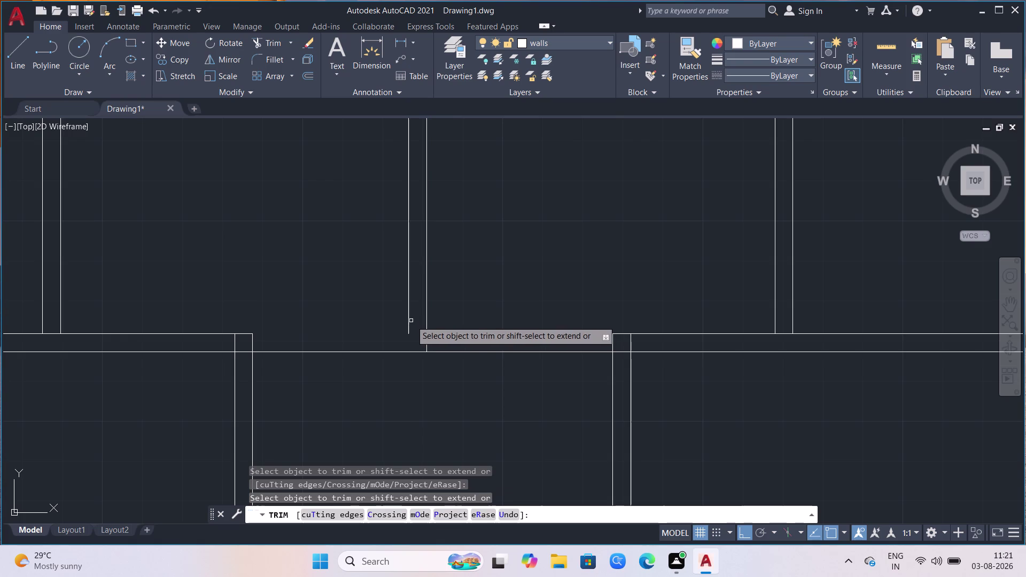
click(408, 315)
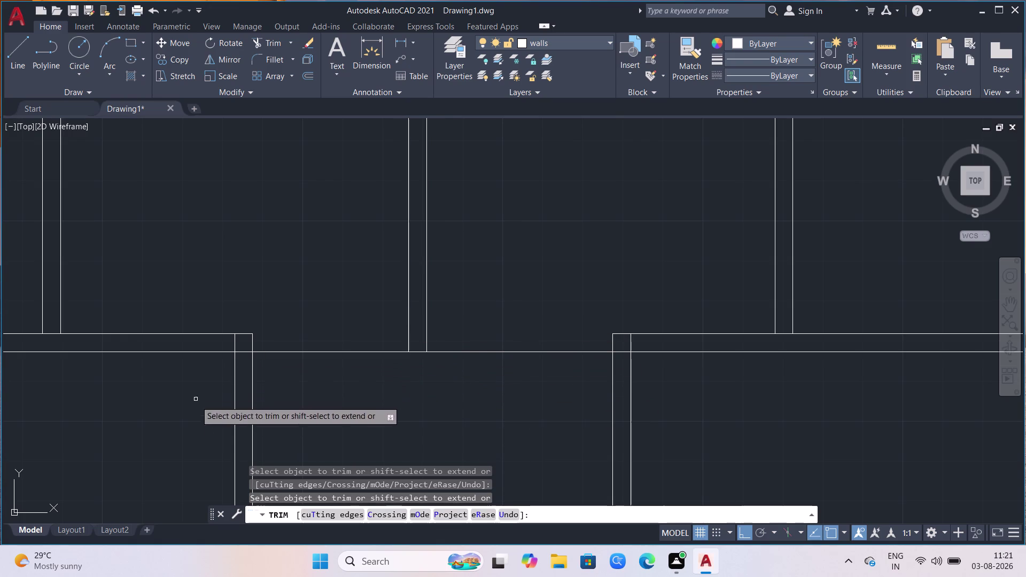
scroll(down, 3)
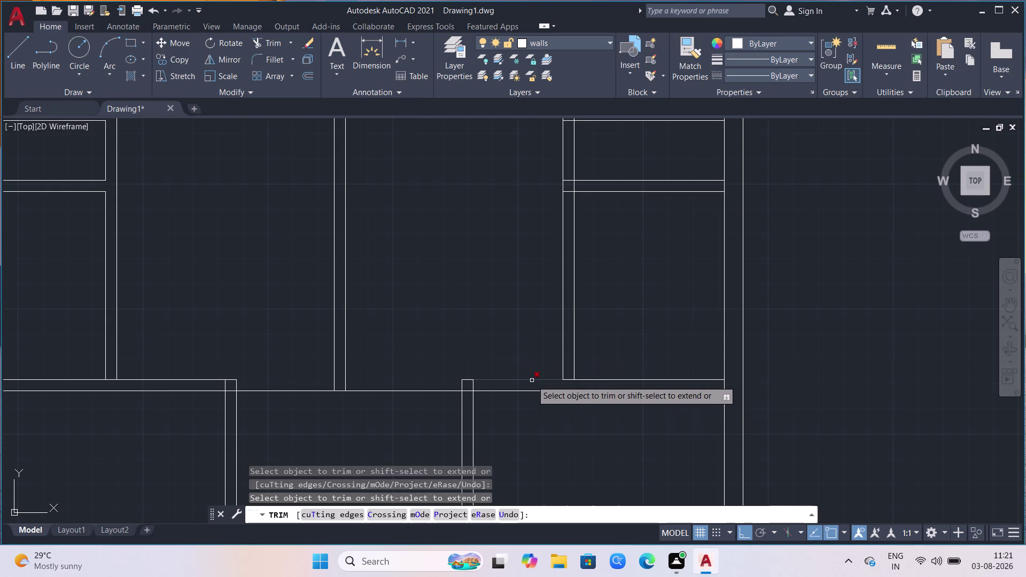
click(532, 381)
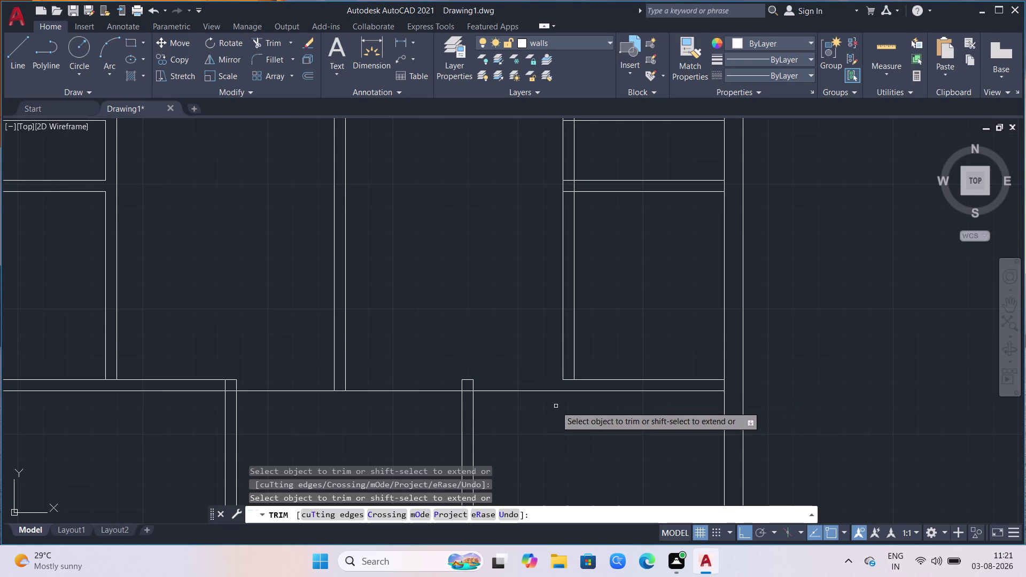
click(565, 361)
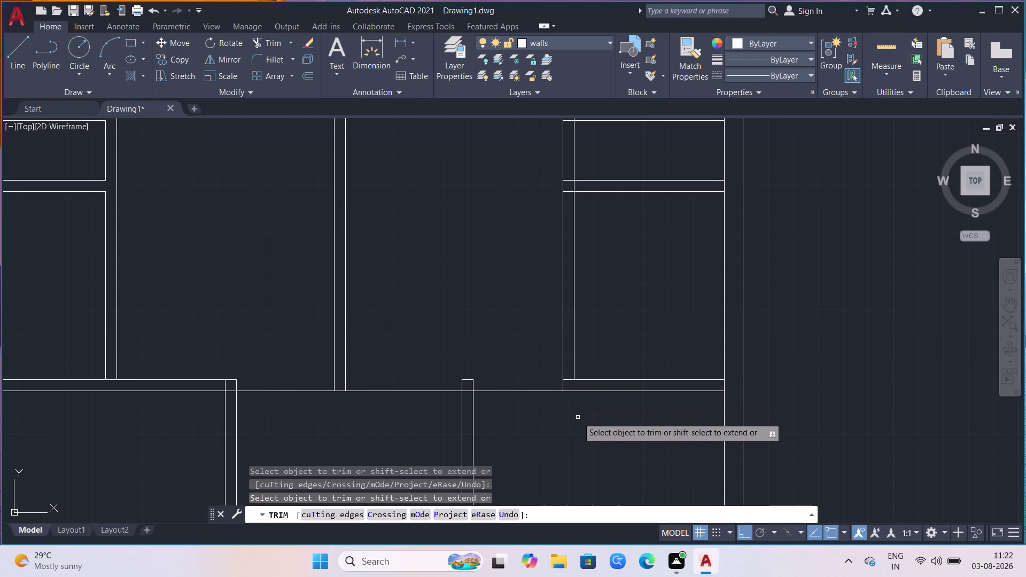
click(568, 380)
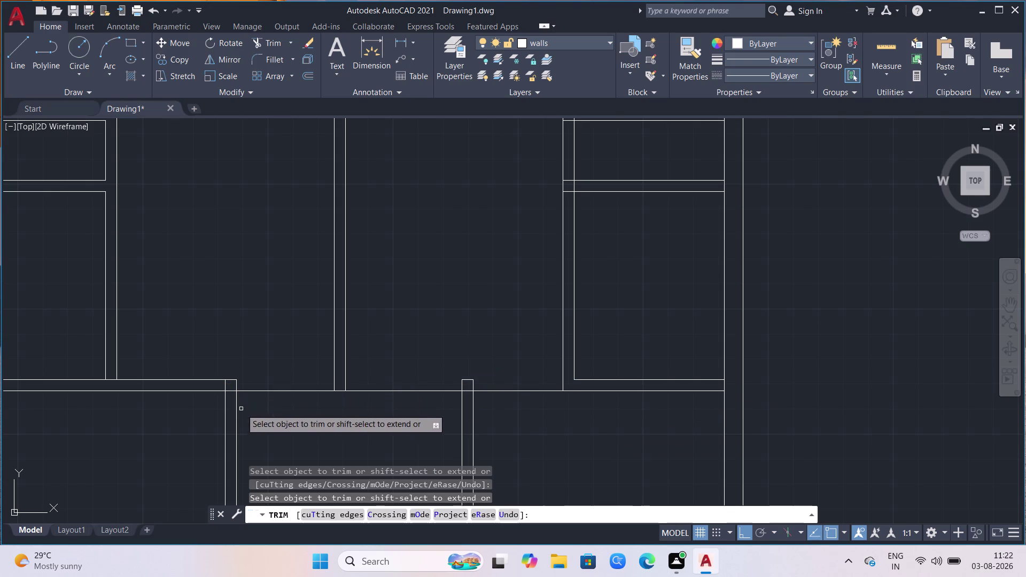
click(115, 373)
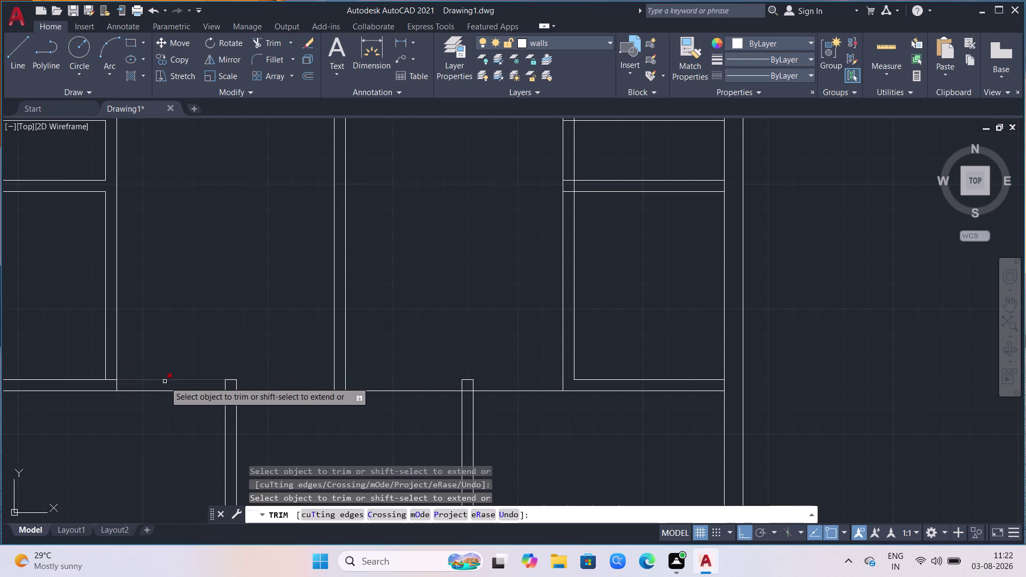
click(165, 382)
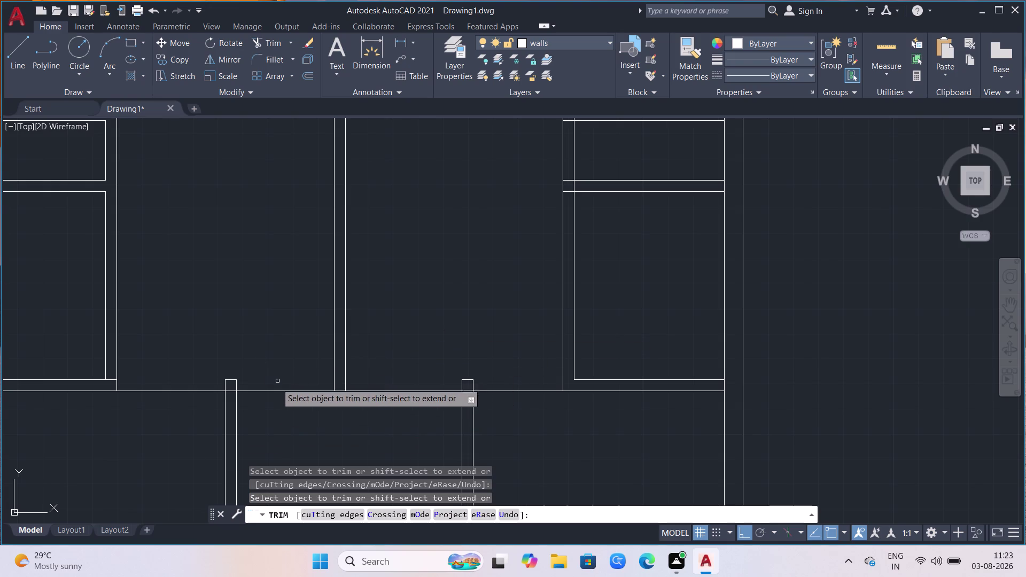
scroll(down, 3)
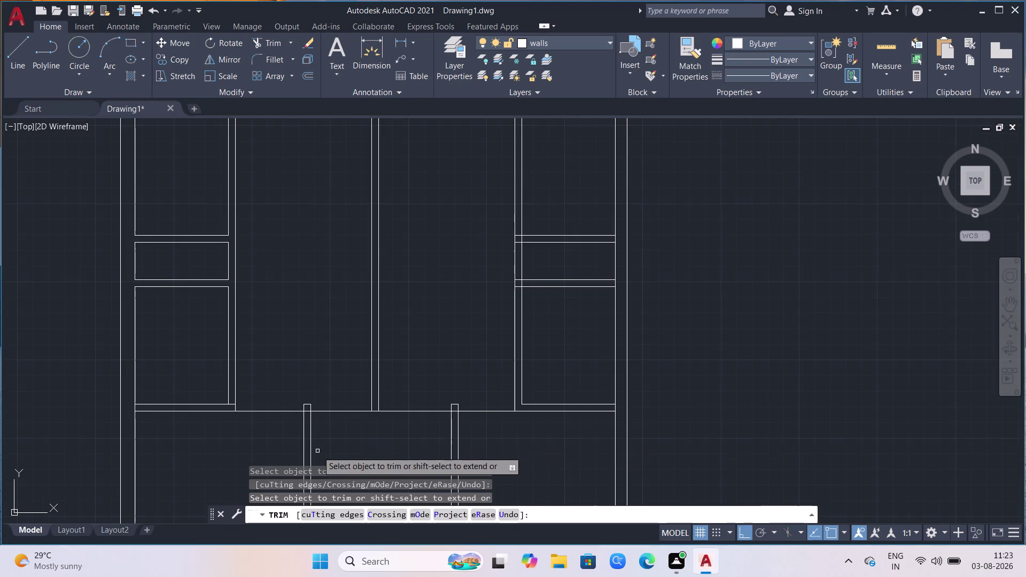
Undo the last trim, cut the remaining right-partition overlaps, and exit Trim.
scroll(up, 3)
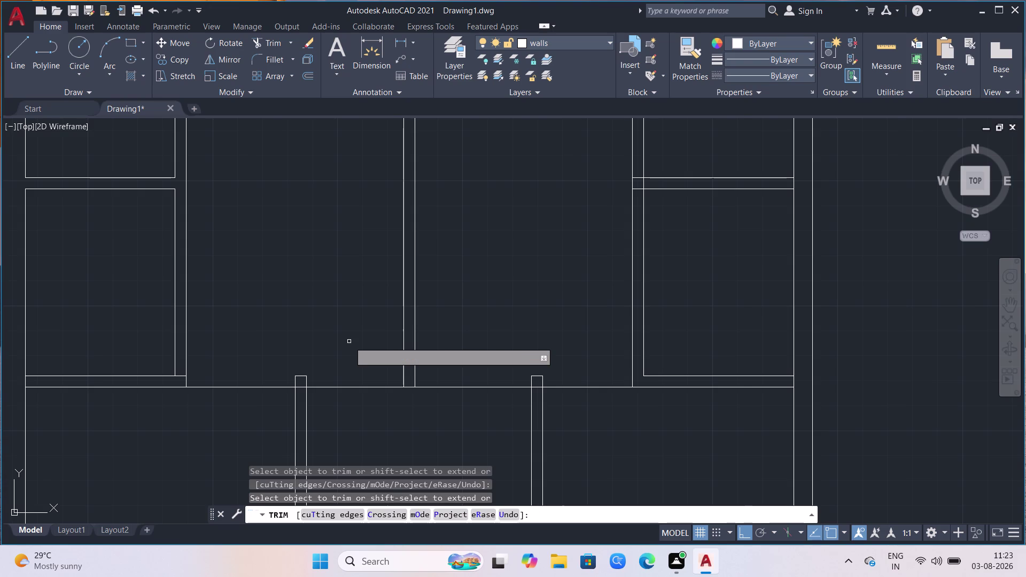
key(ctrl+z)
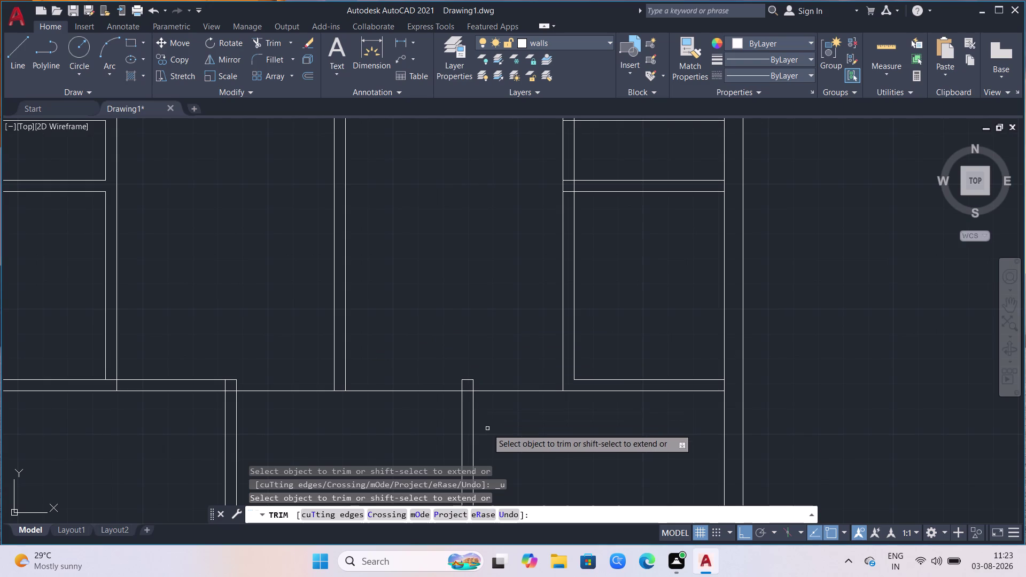
key(ctrl+z)
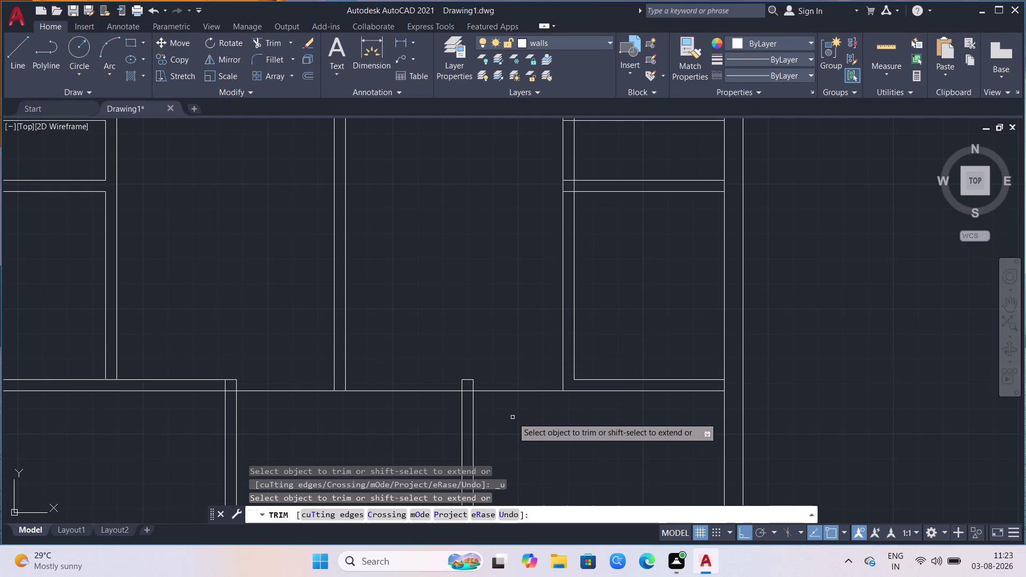
click(581, 380)
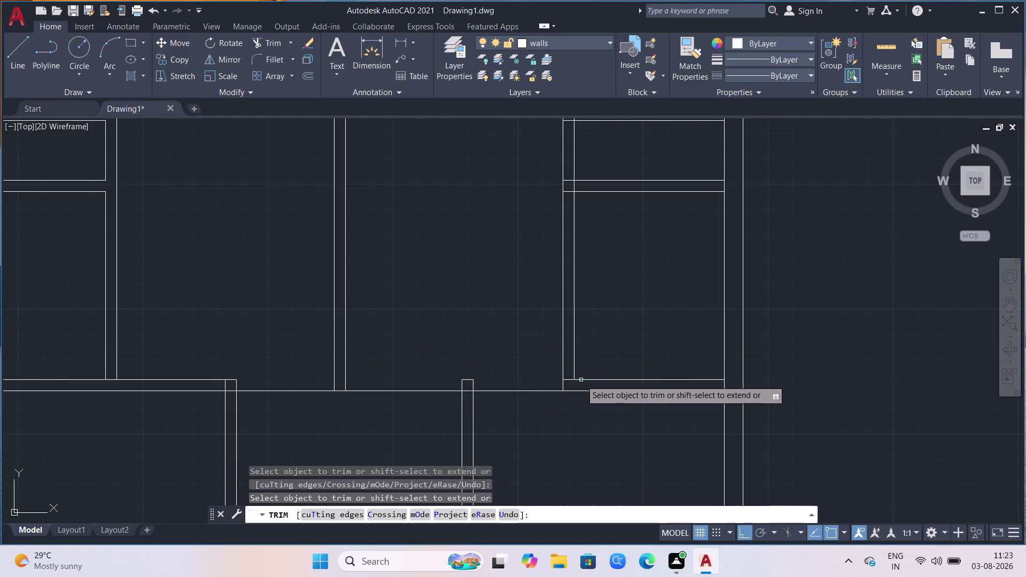
click(574, 381)
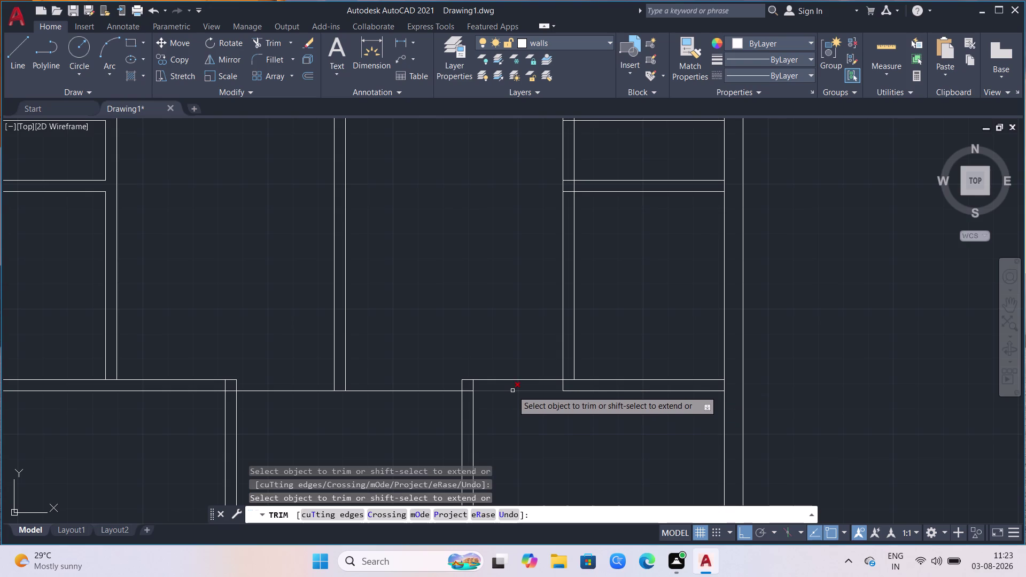
click(513, 391)
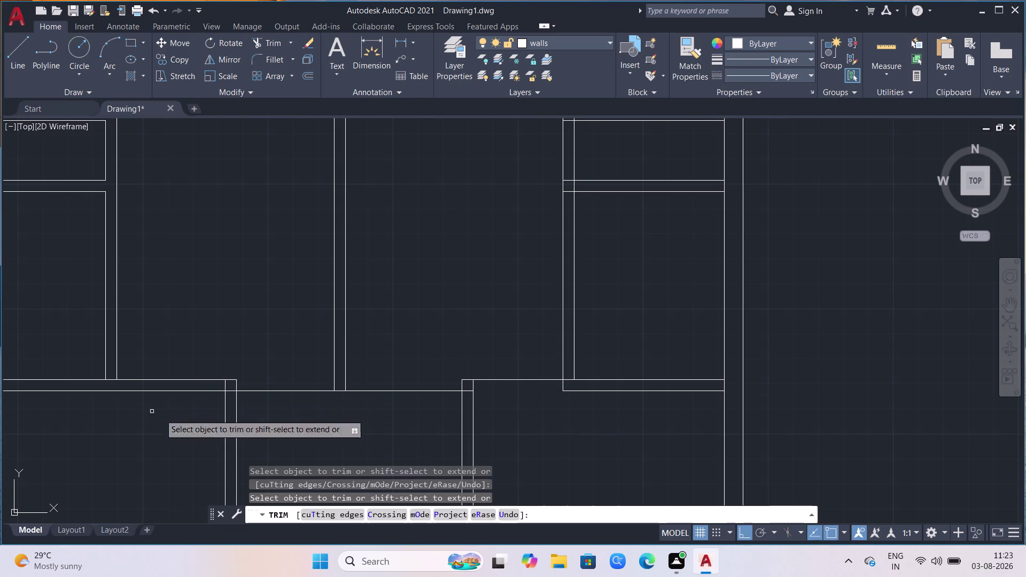
scroll(down, 3)
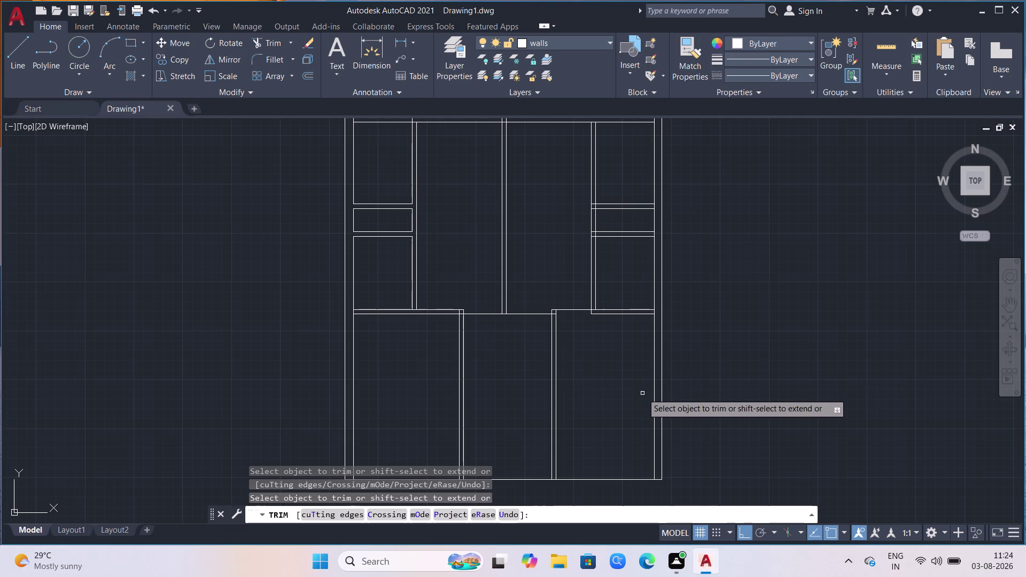
key(Escape)
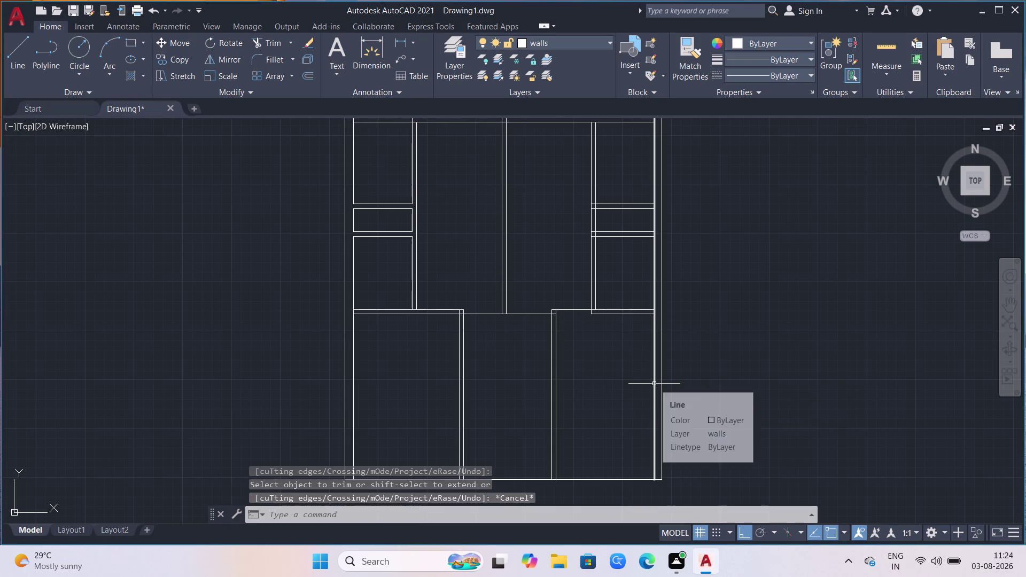
key(Escape)
key(o)
key(Return)
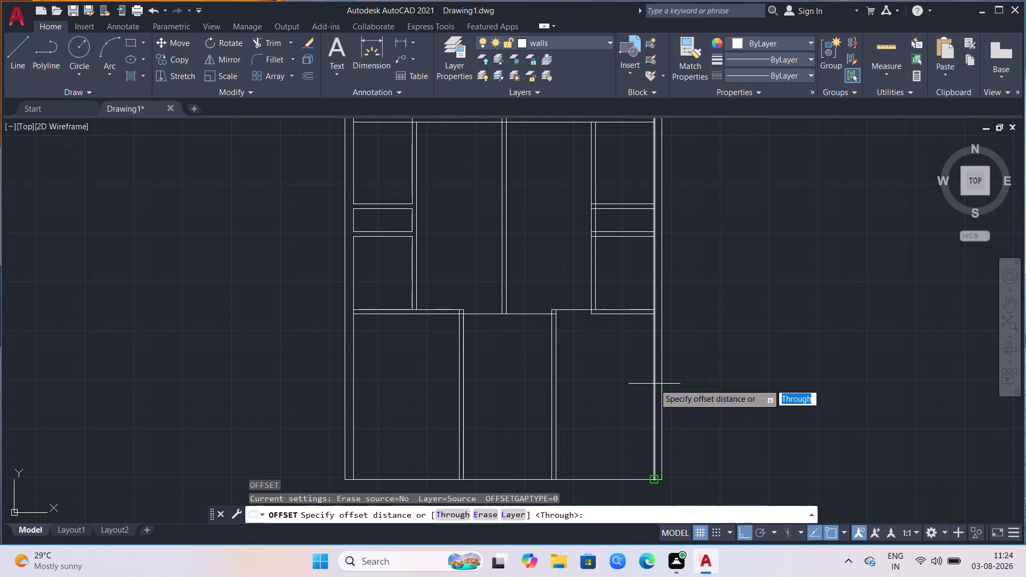
click(651, 481)
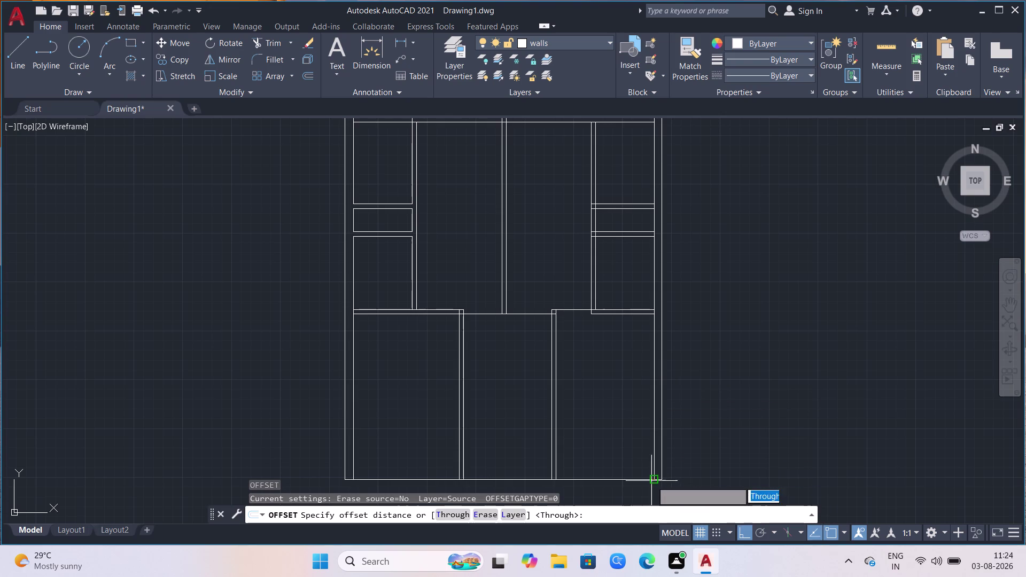
click(557, 478)
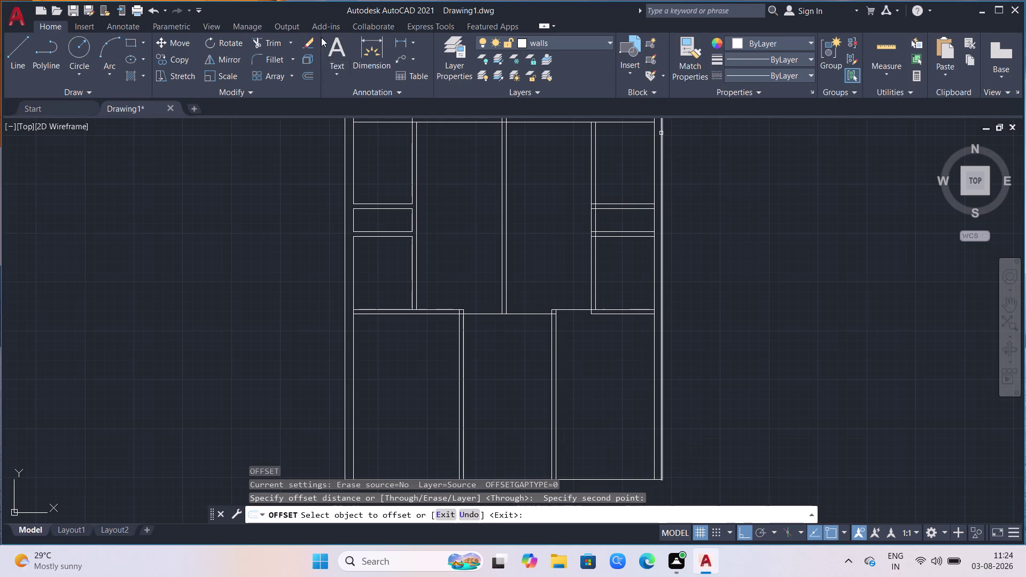
click(397, 39)
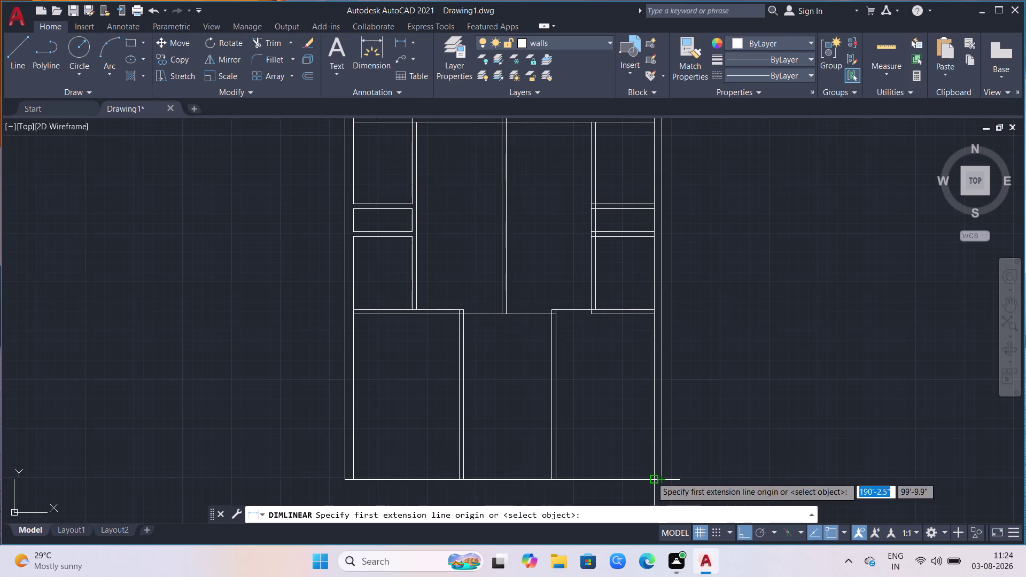
click(651, 476)
click(557, 475)
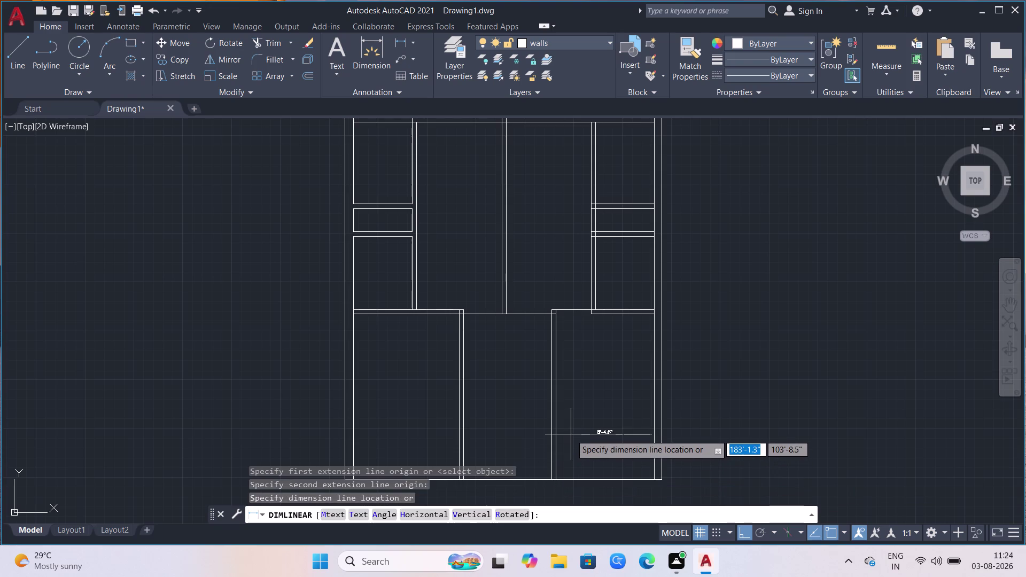
scroll(up, 3)
scroll(down, 3)
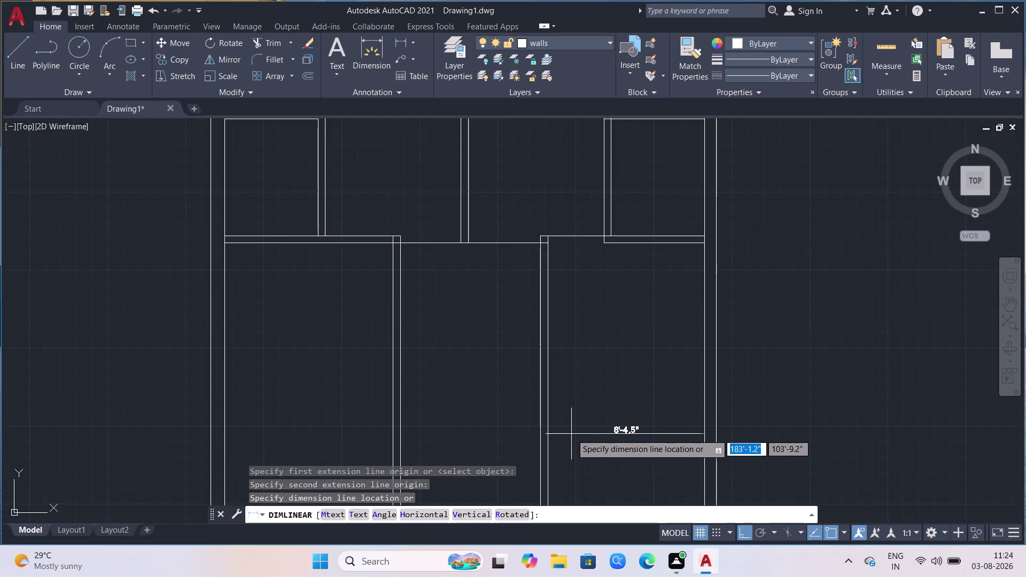
key(Escape)
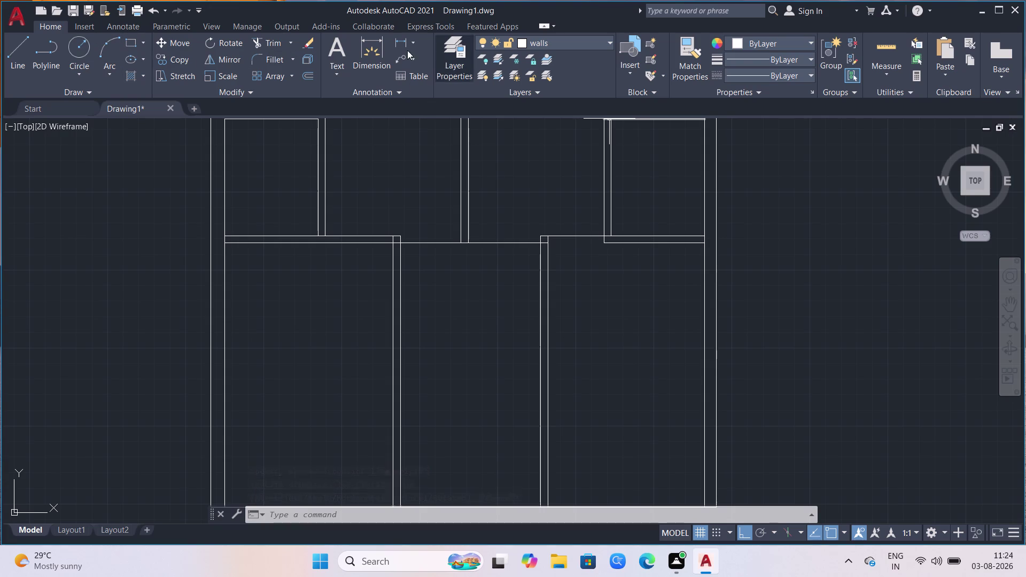
click(704, 335)
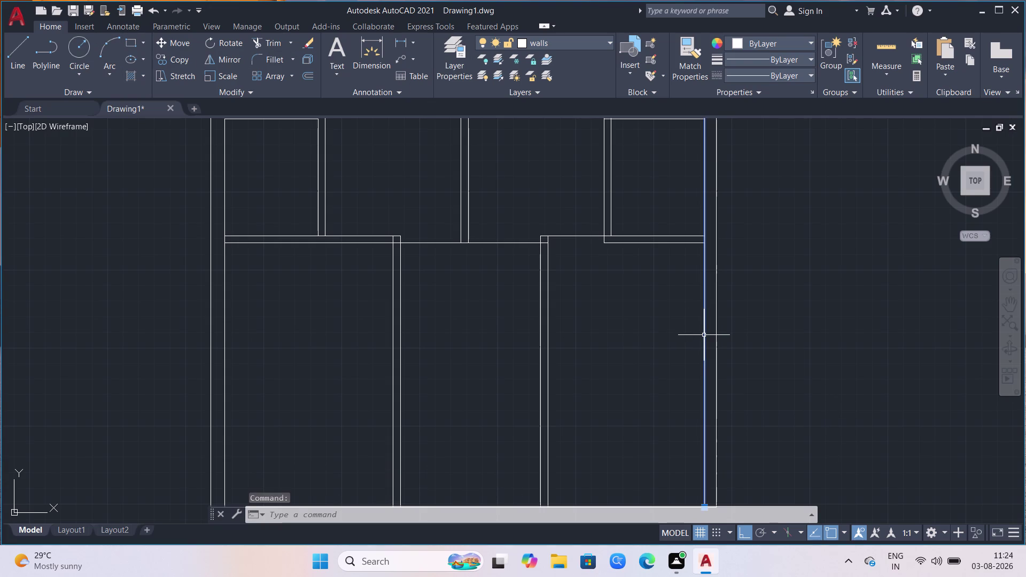
Begin offsetting the right wall line by 9, then cancel the attempt.
key(Escape)
key(o)
key(Return)
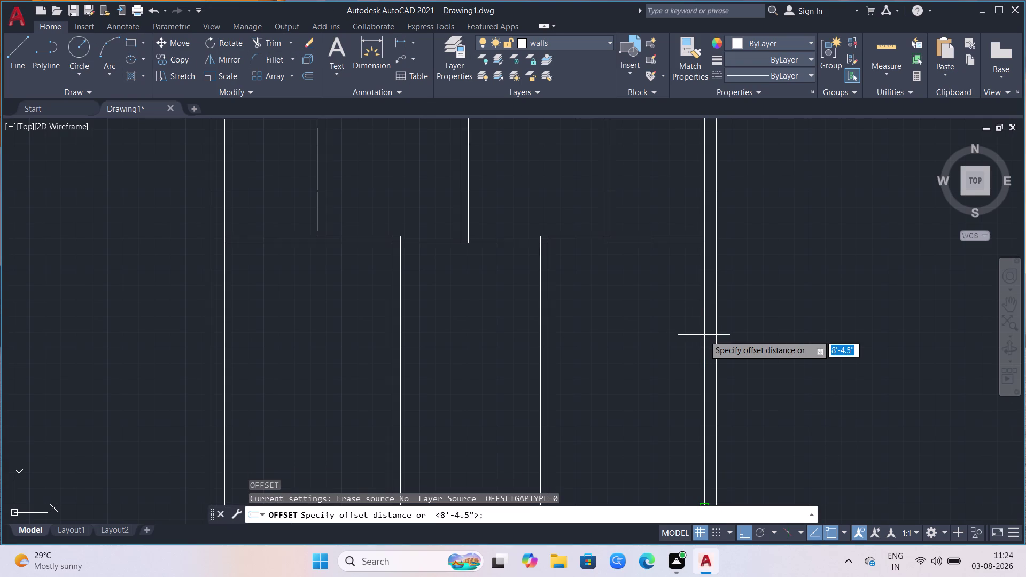
click(698, 244)
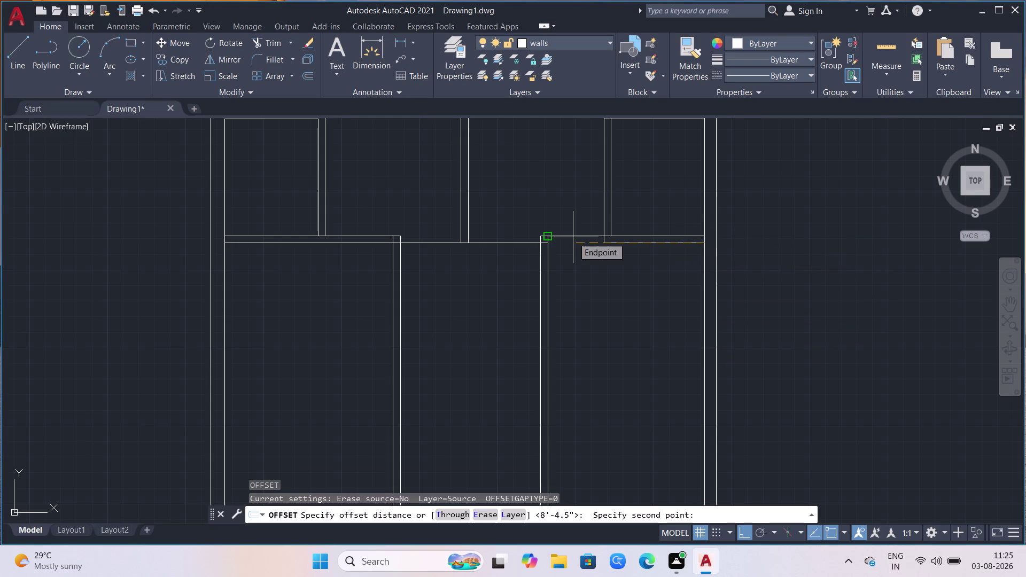
key(9)
key(Return)
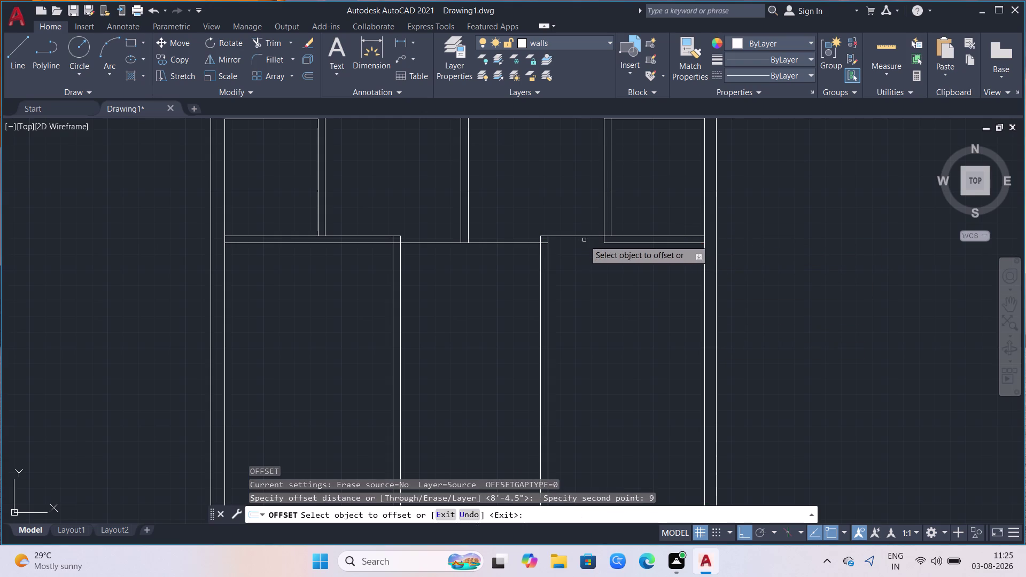
click(706, 262)
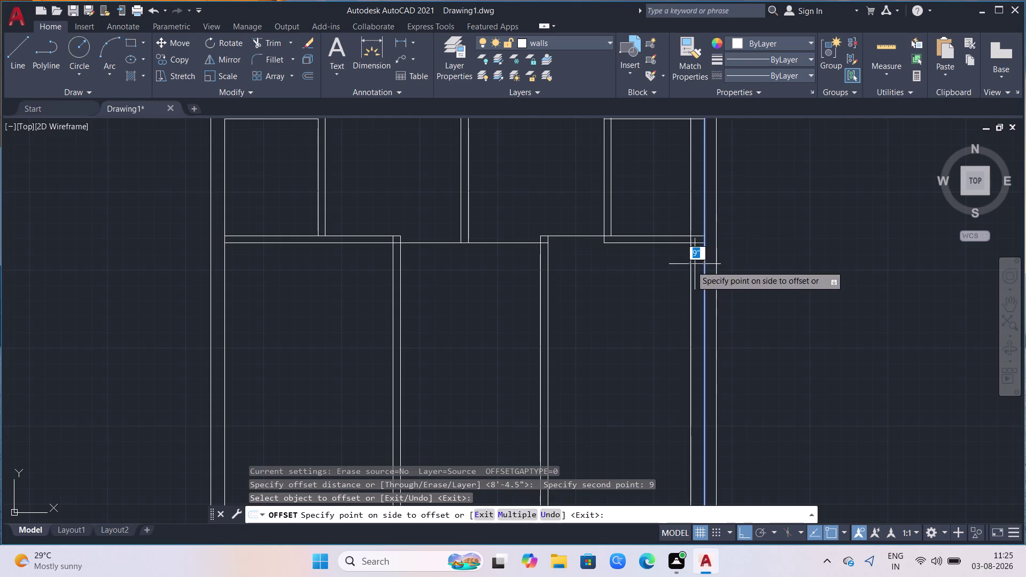
key(Escape)
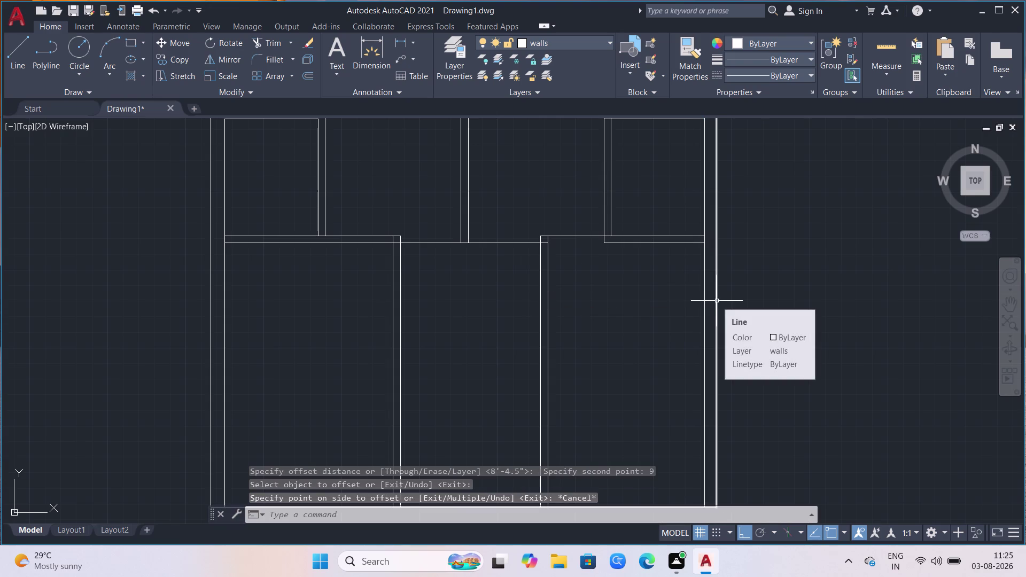
Offset the right wall line 9' into the lower-right room.
key(o)
key(Return)
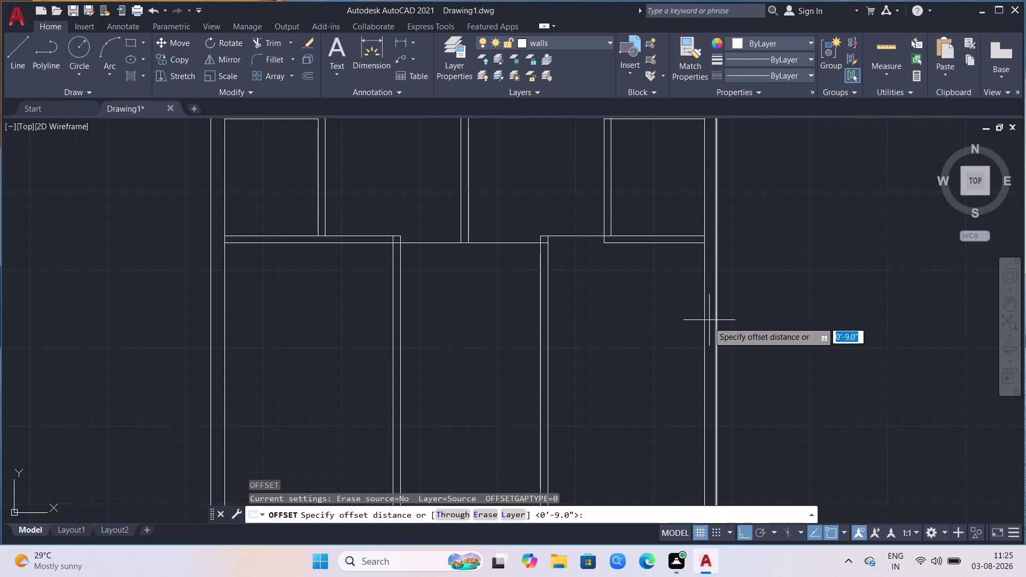
click(704, 247)
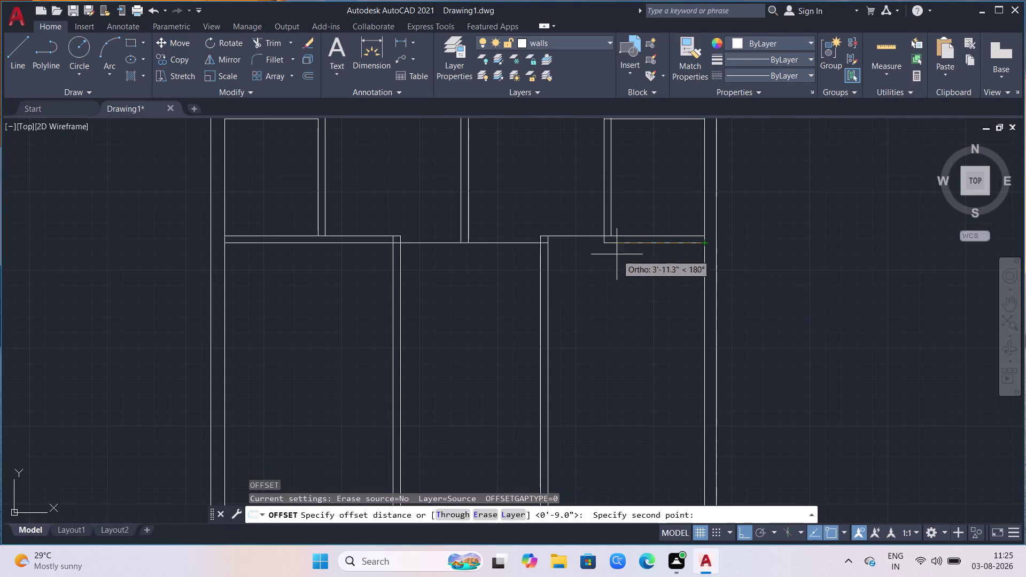
text(9)
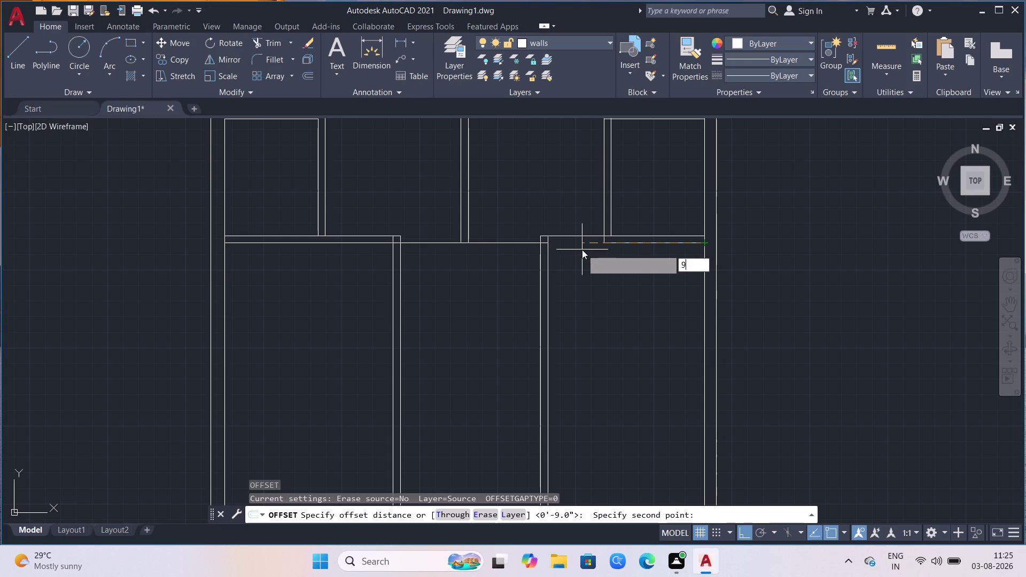
text(')
key(Return)
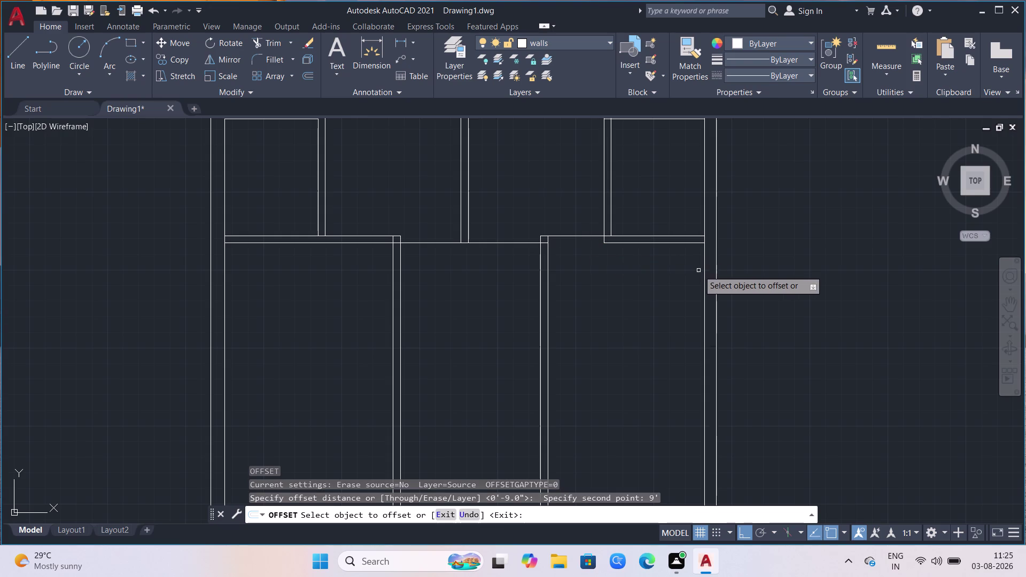
click(705, 272)
click(559, 284)
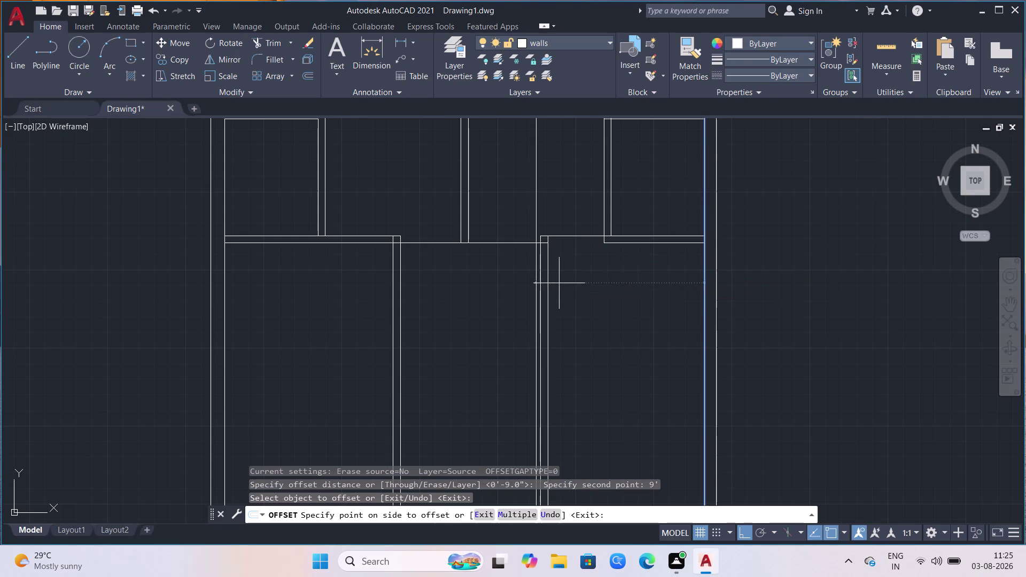
scroll(up, 3)
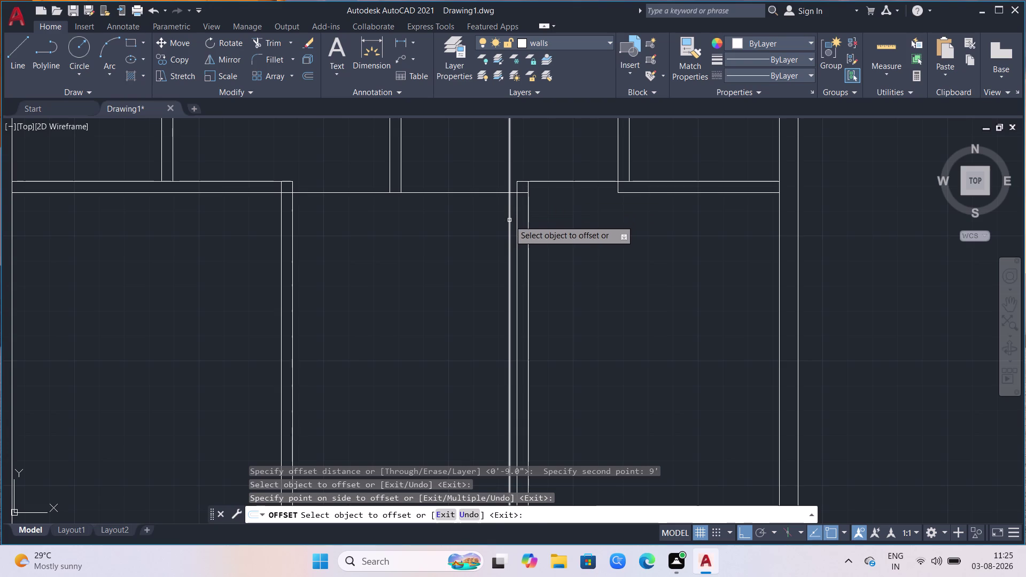
Offset the new line 4.5 units to form the double-line partition.
click(509, 220)
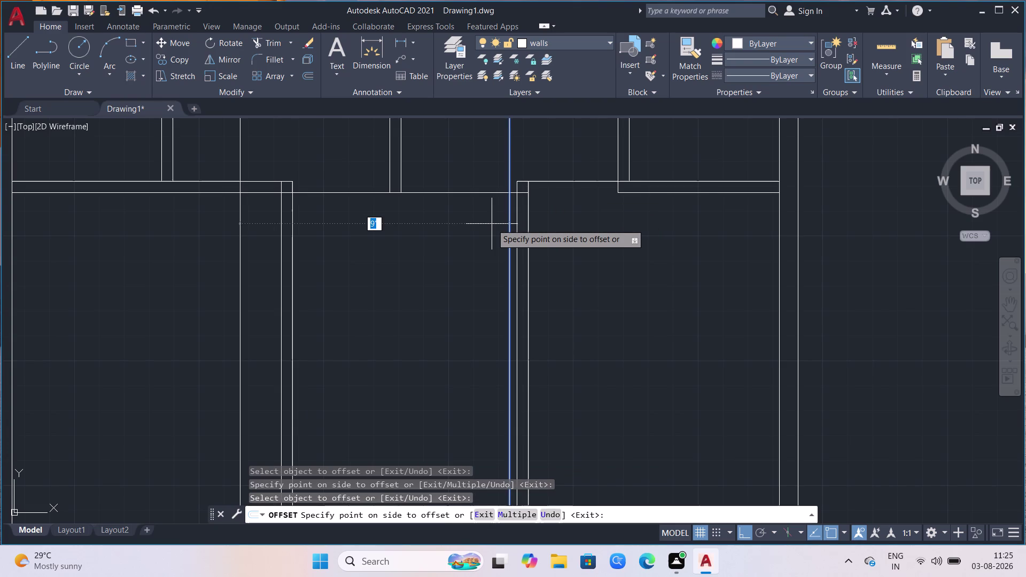
key(4)
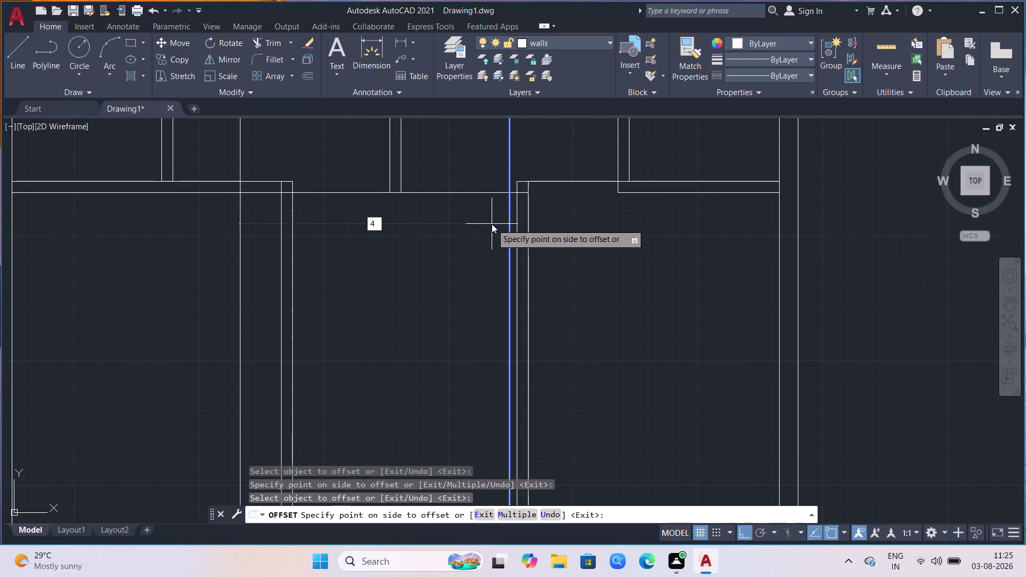
text(.5)
key(Return)
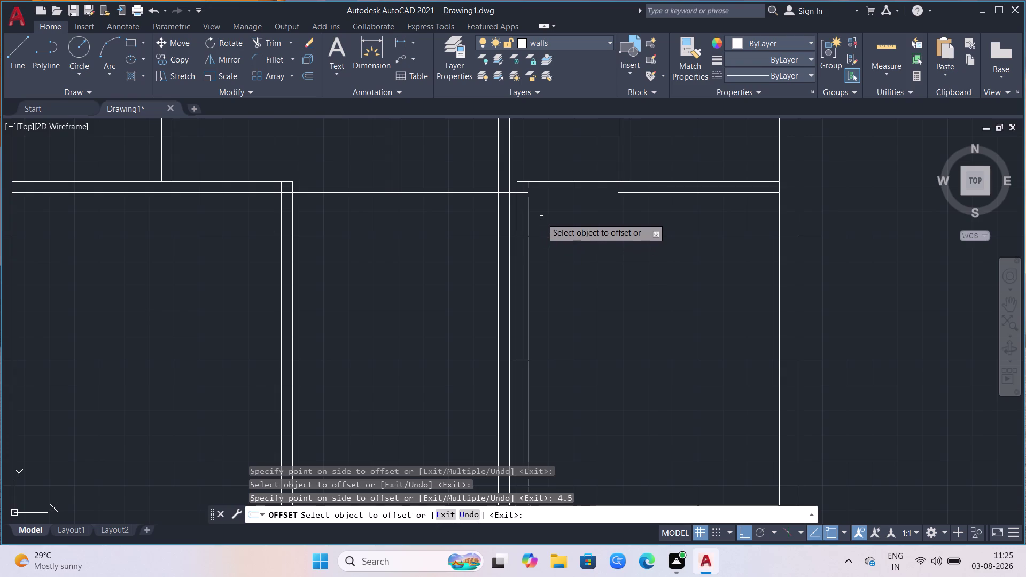
click(540, 202)
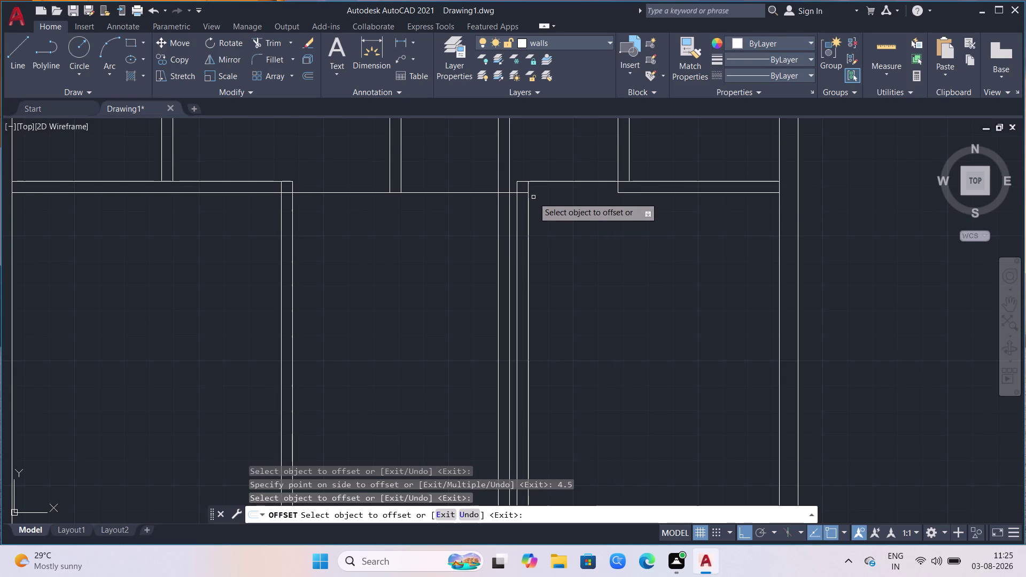
key(Escape)
Trim the overlapping line pieces at the top wall junction with TR.
text(tr)
key(Return)
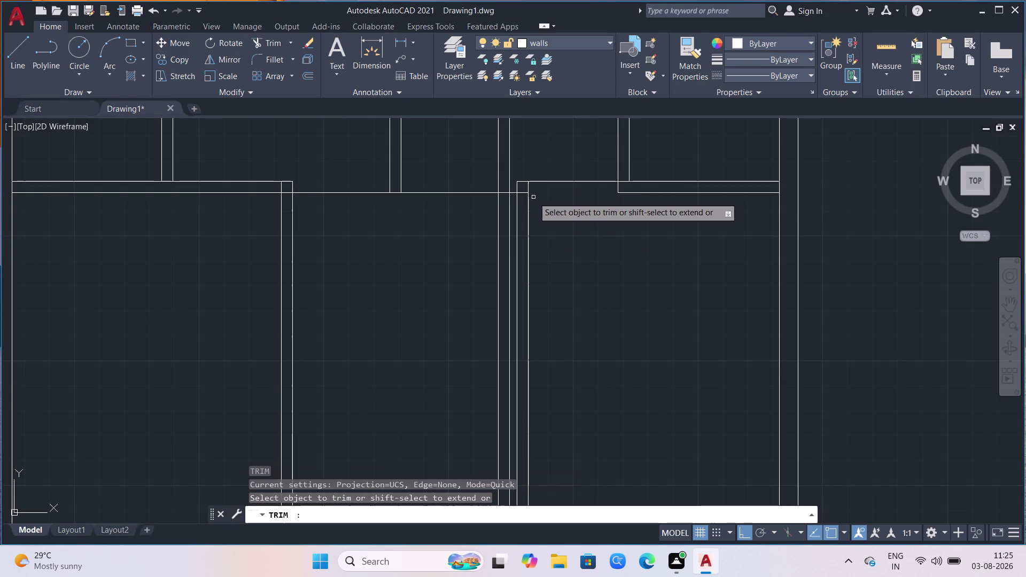
click(530, 201)
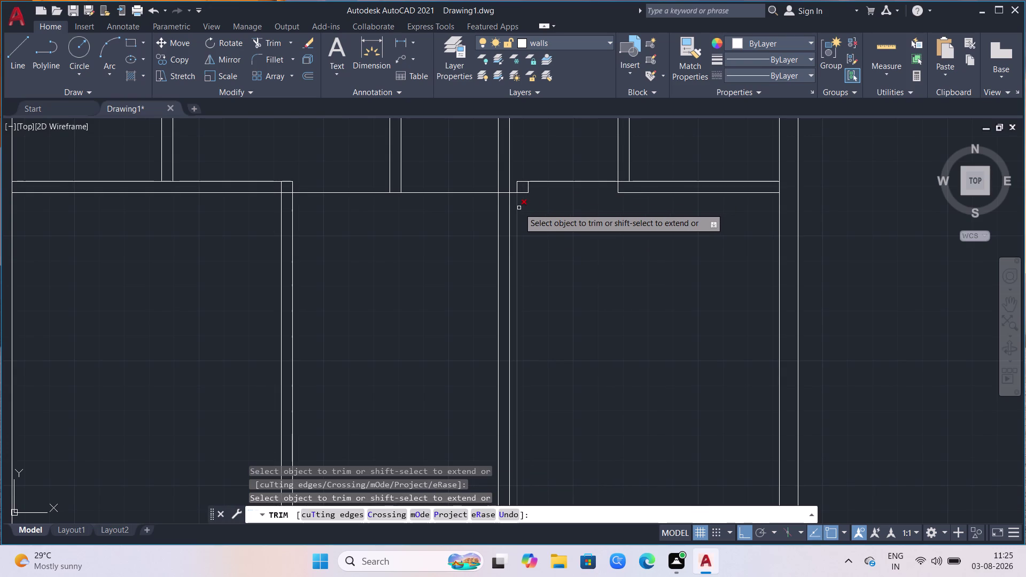
click(519, 208)
click(528, 185)
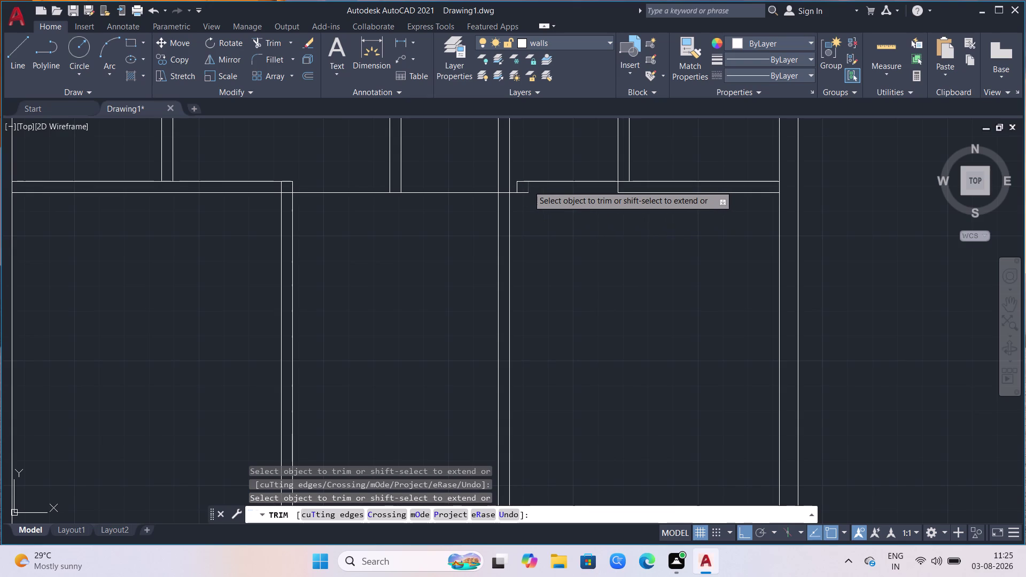
click(523, 194)
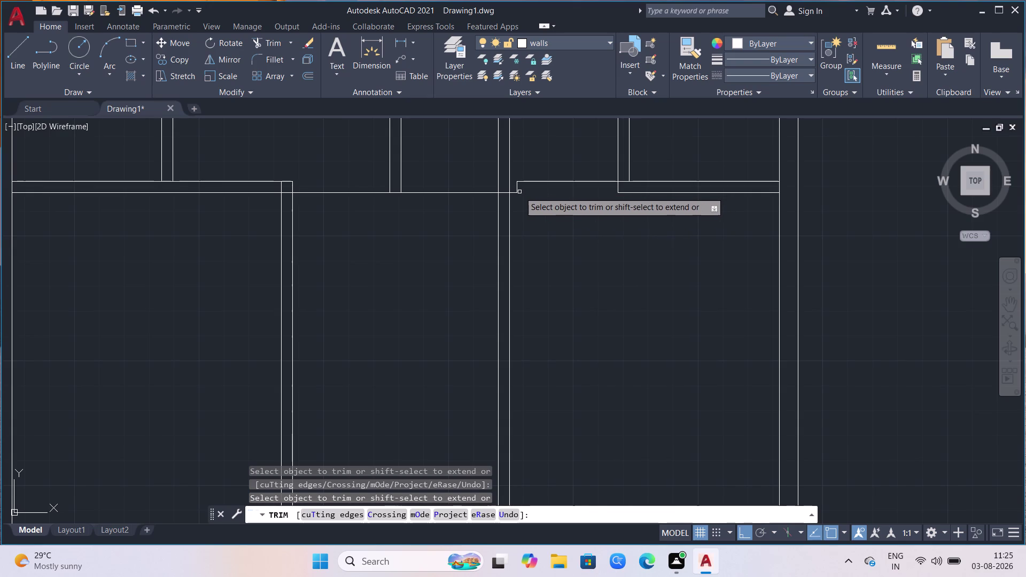
click(516, 189)
click(514, 191)
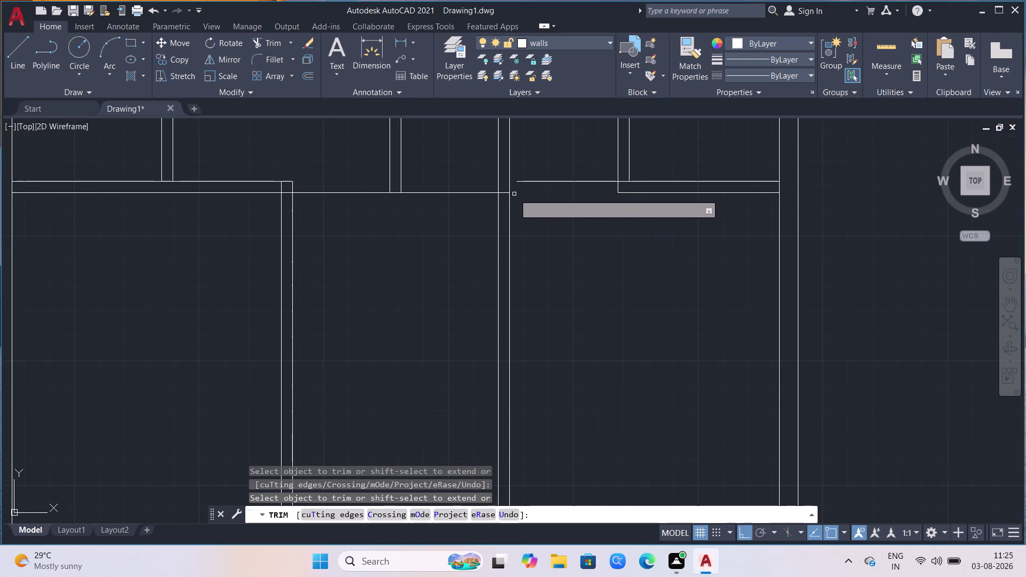
Close the accidental Start menu, then trim pieces beside the opening and left junction.
key(ctrl+Escape)
key(ctrl+Escape)
key(ctrl+Escape)
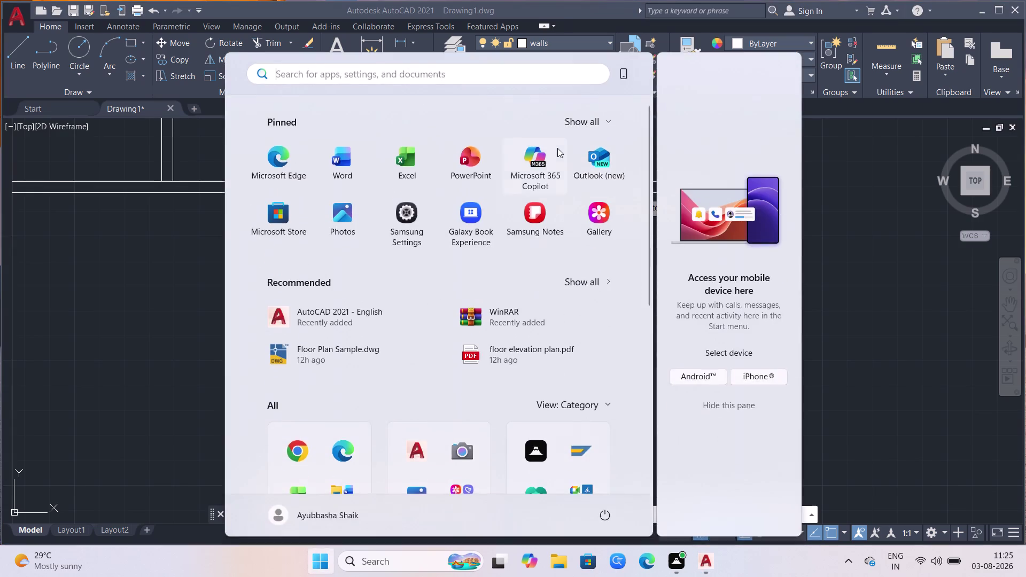
click(930, 255)
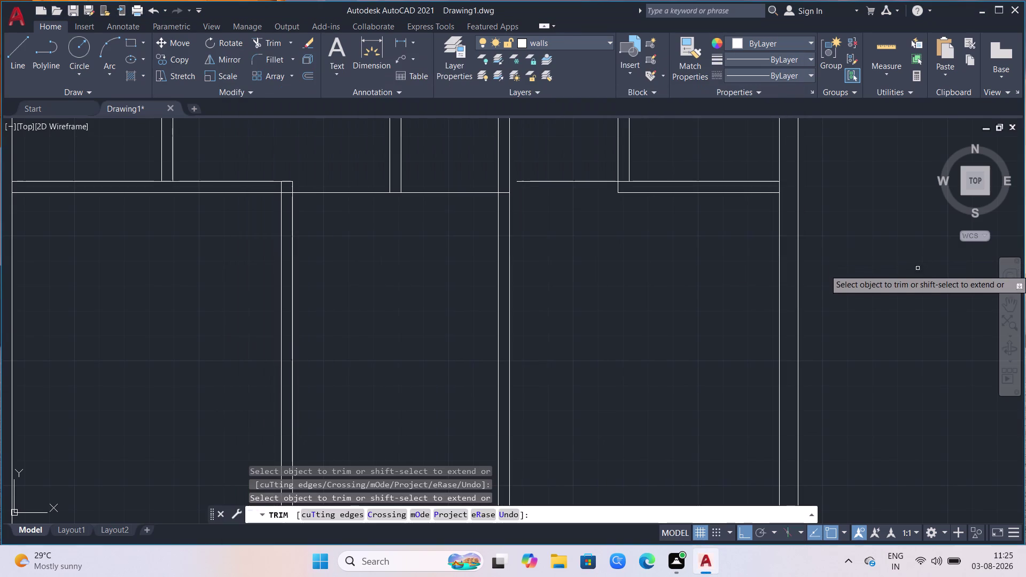
click(555, 182)
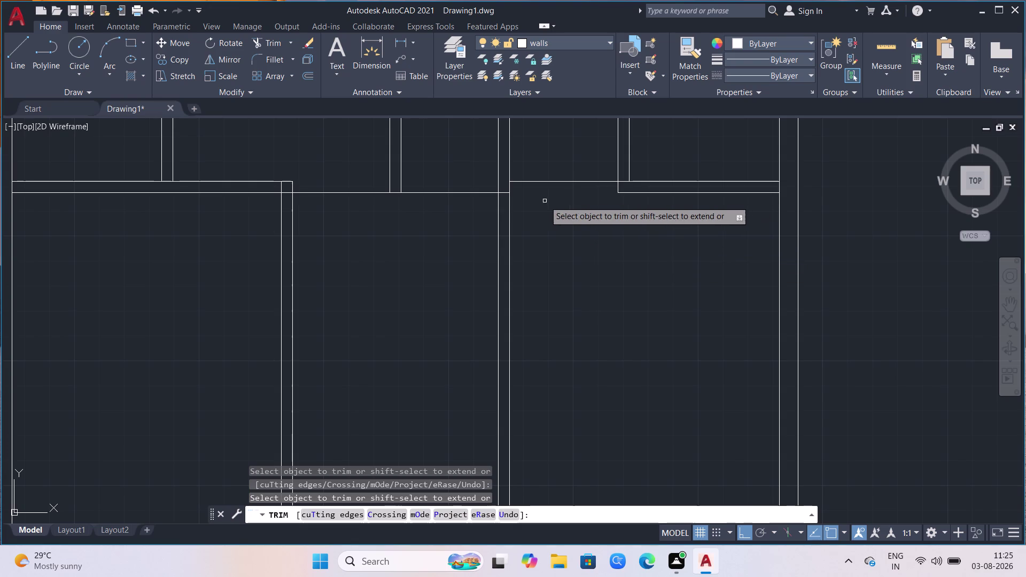
click(502, 193)
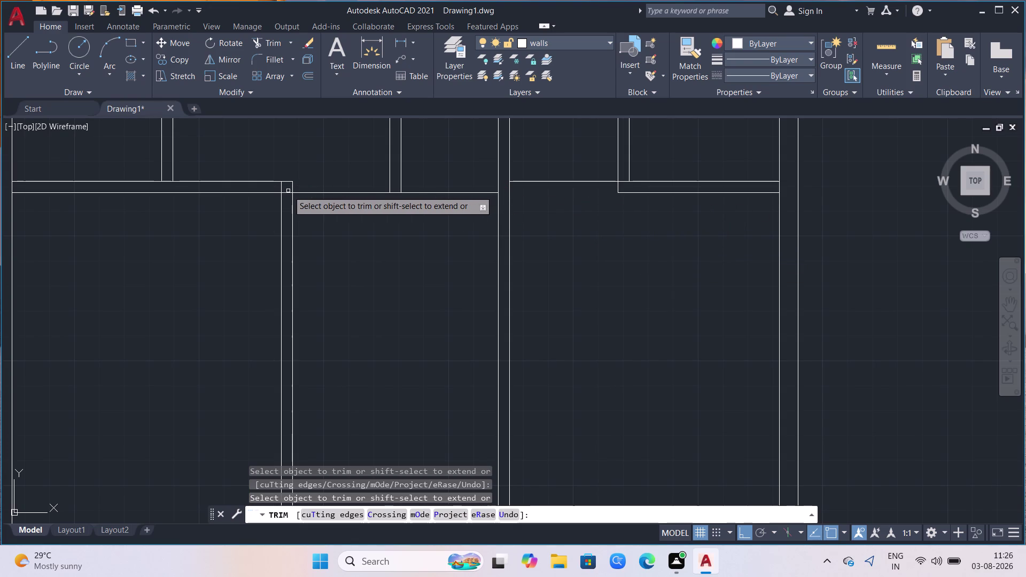
click(287, 191)
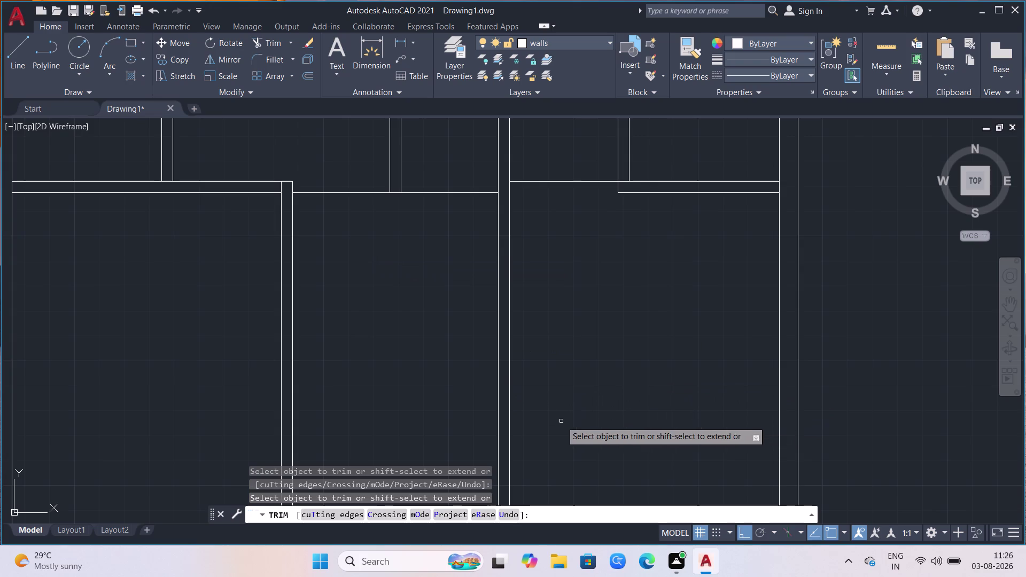
Trim the left wall junction overlaps, undoing one wrong trim first.
scroll(down, 3)
scroll(down, 3)
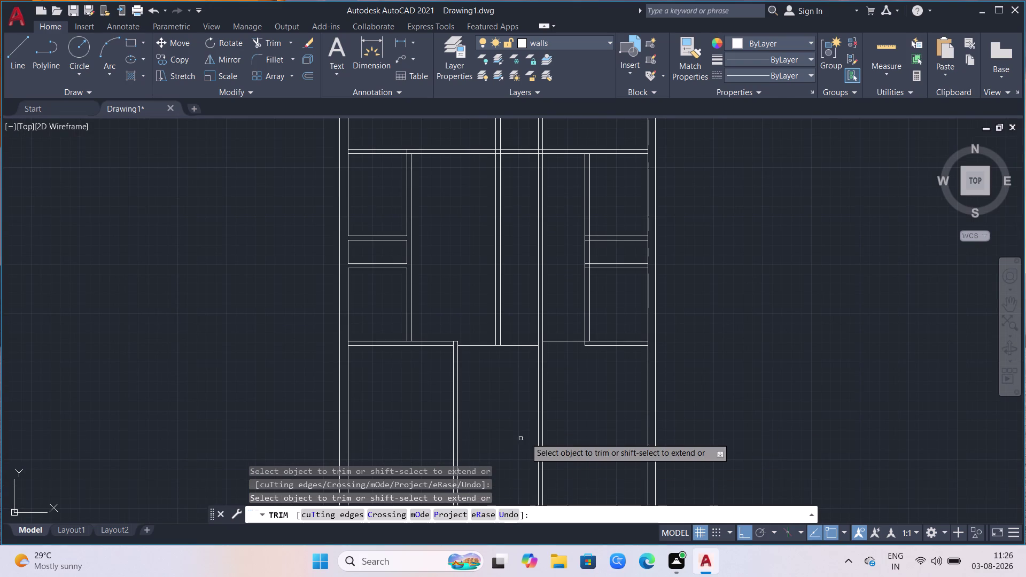
scroll(up, 3)
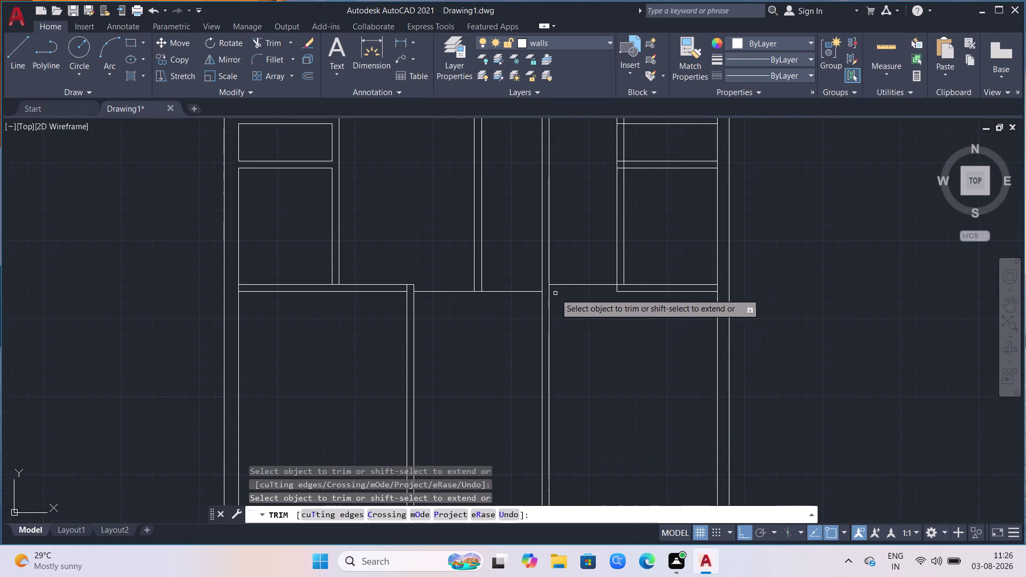
click(387, 291)
key(ctrl+z)
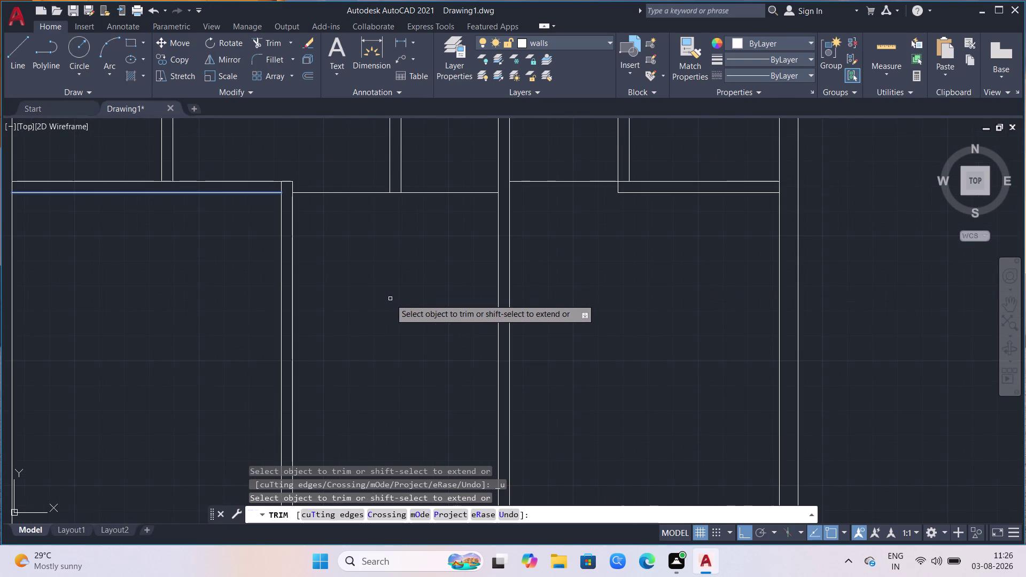
scroll(down, 3)
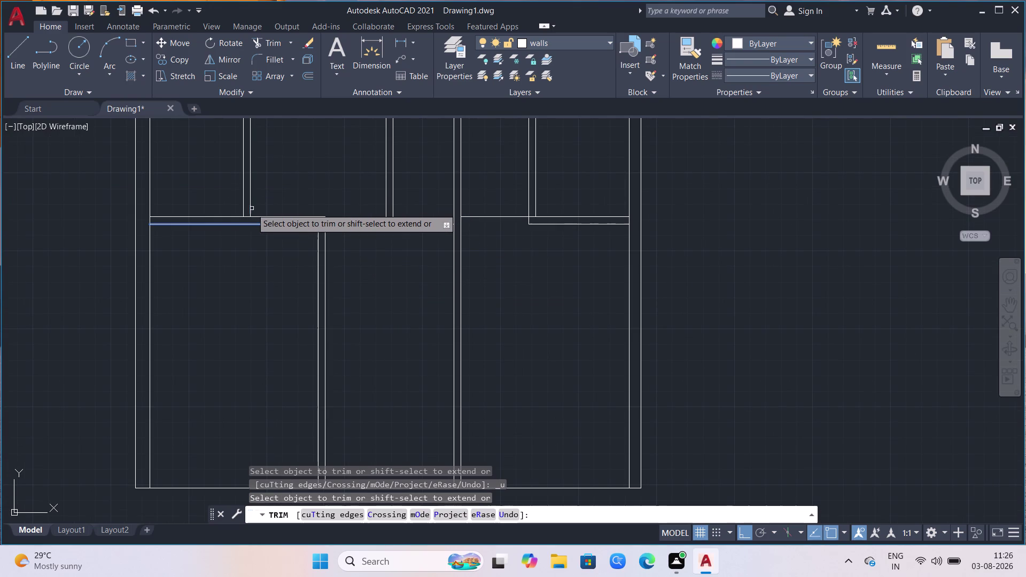
click(252, 209)
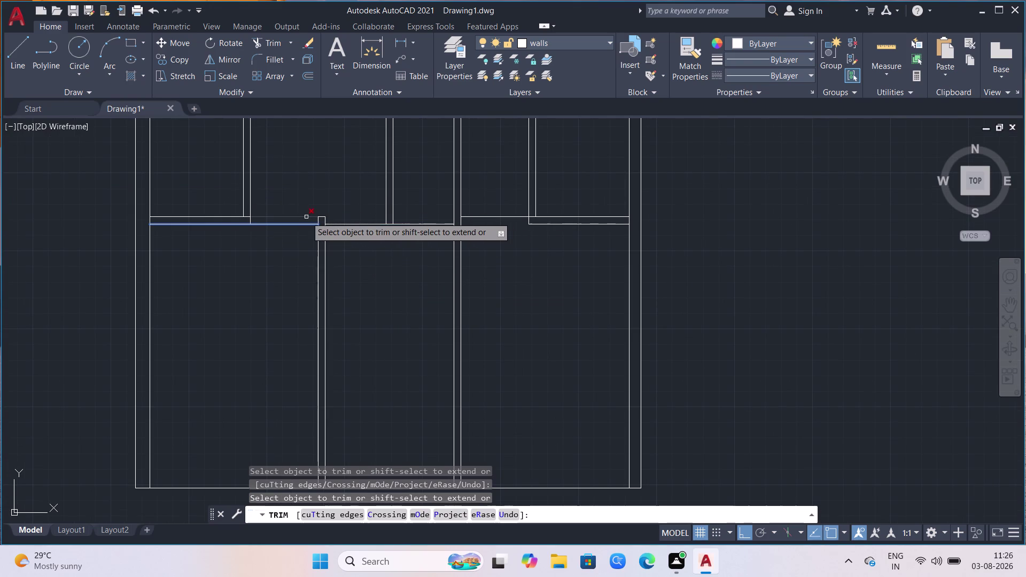
click(306, 217)
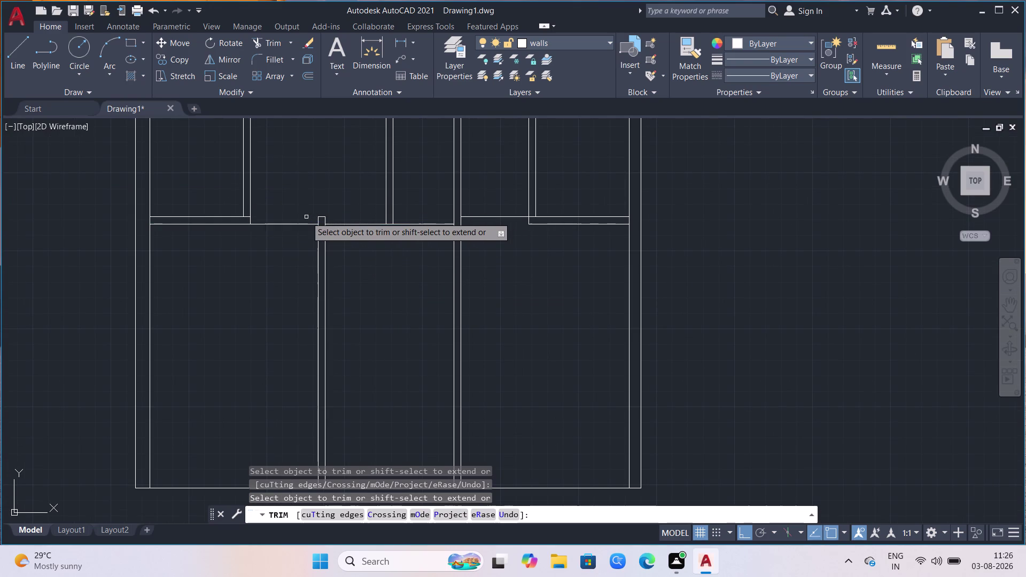
click(242, 218)
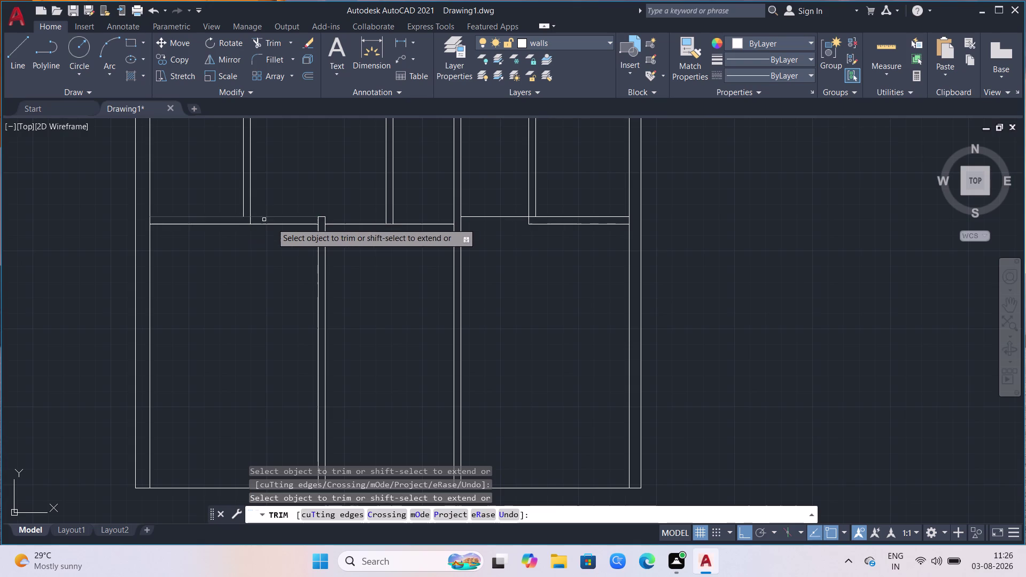
click(292, 223)
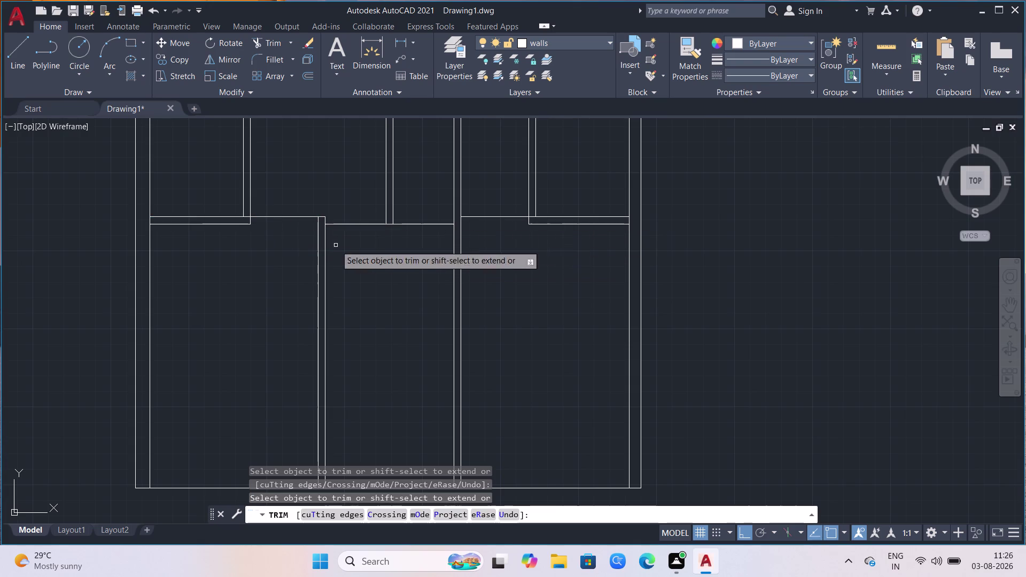
Trim the overlap at the right room junction and end trimming.
scroll(up, 3)
click(245, 207)
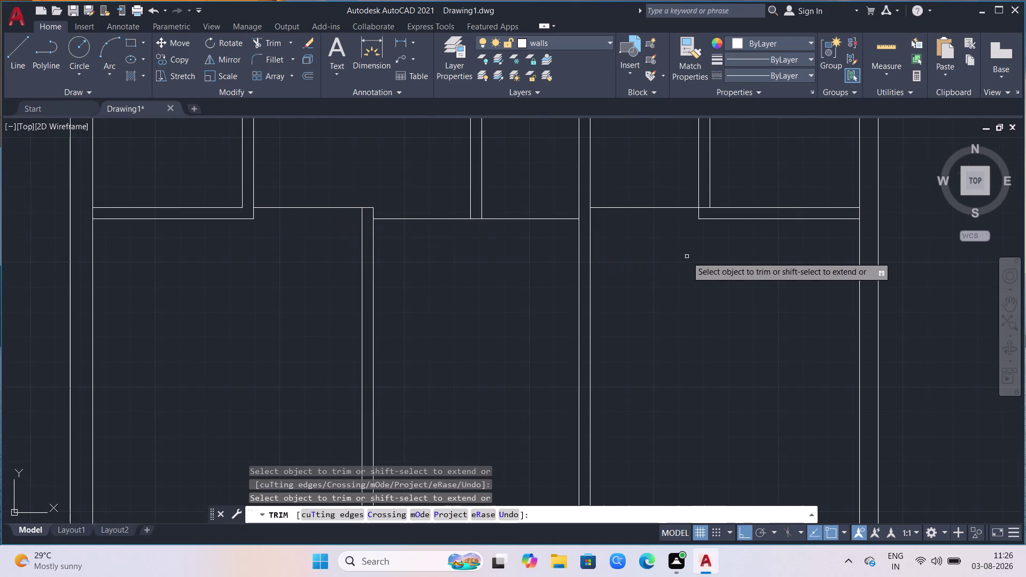
scroll(down, 3)
scroll(down, 3)
scroll(down, 3)
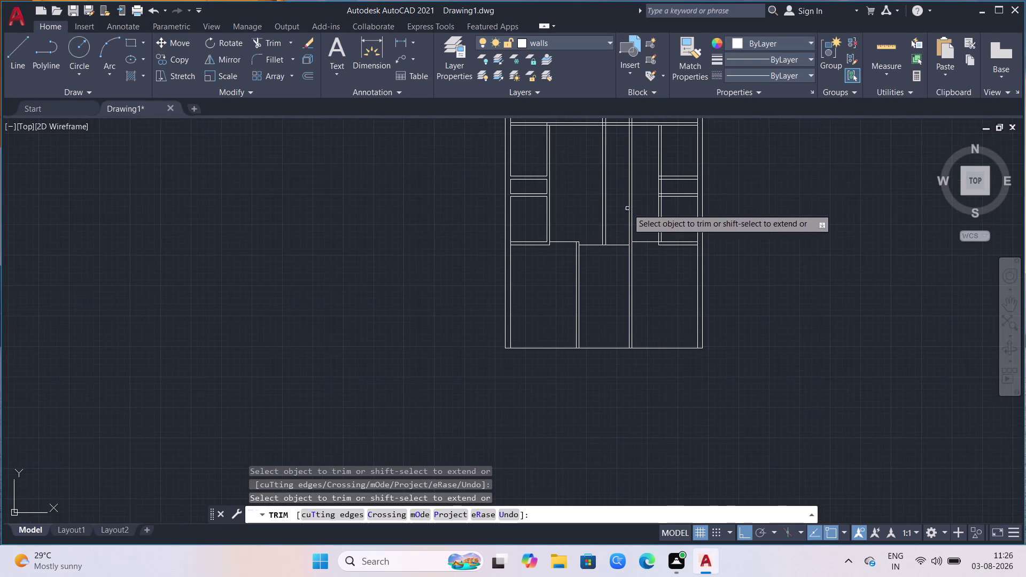
scroll(up, 3)
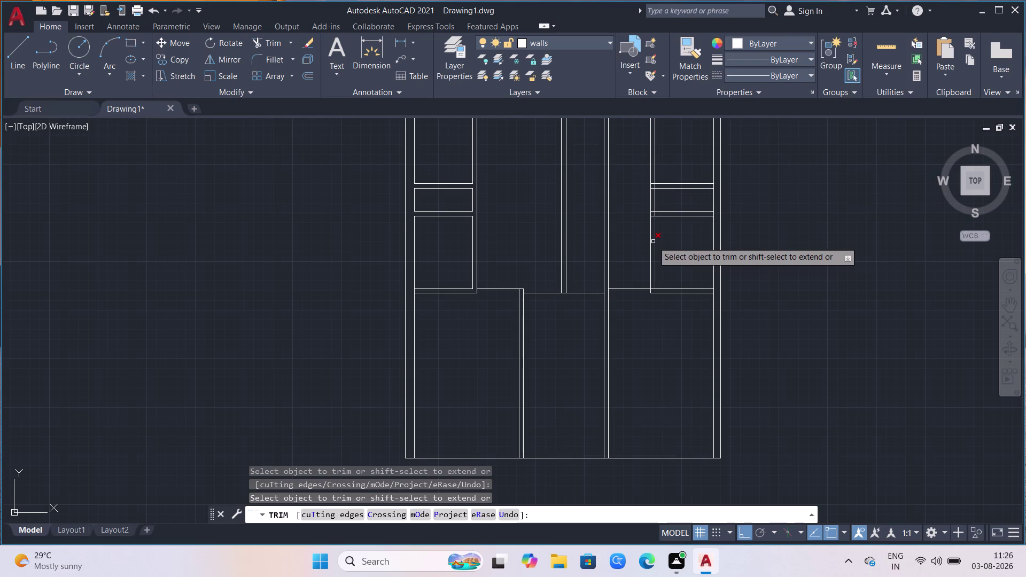
scroll(down, 3)
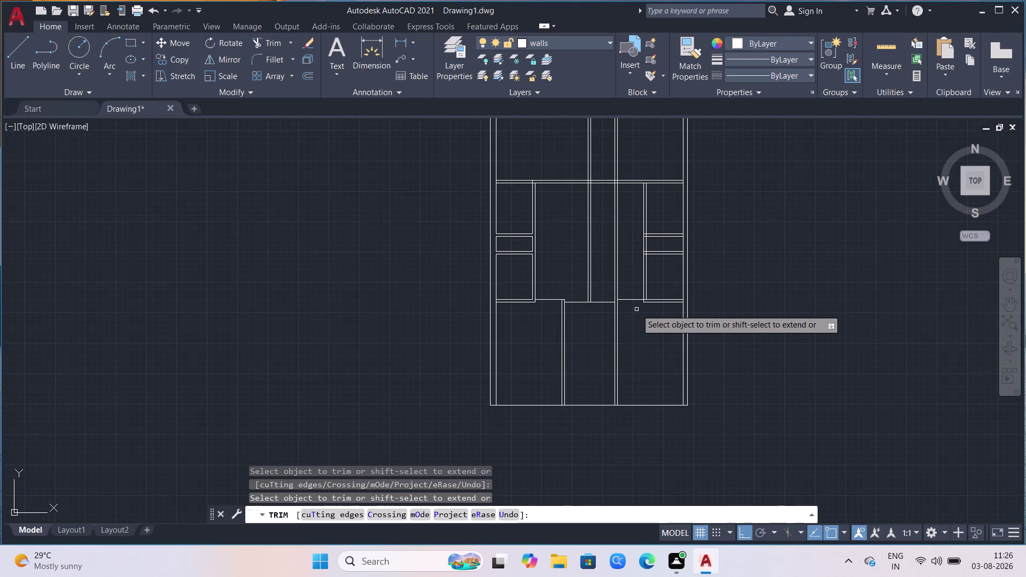
scroll(up, 3)
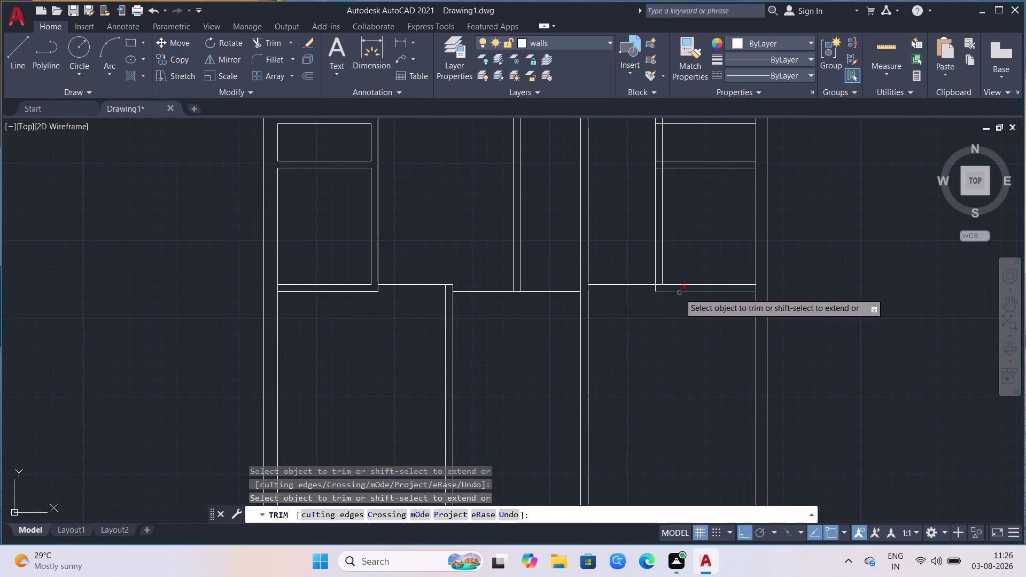
click(658, 285)
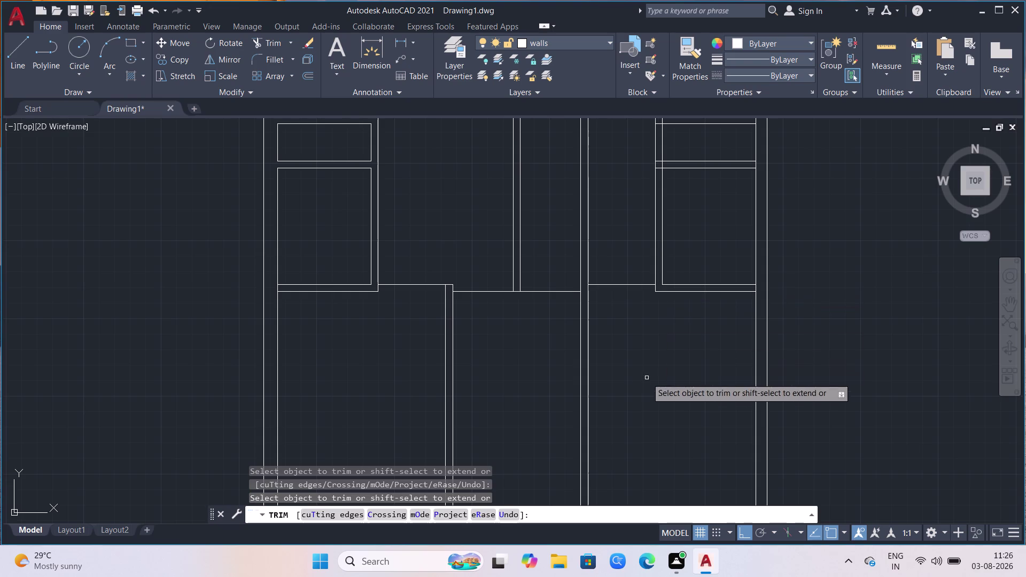
scroll(down, 3)
scroll(down, 3)
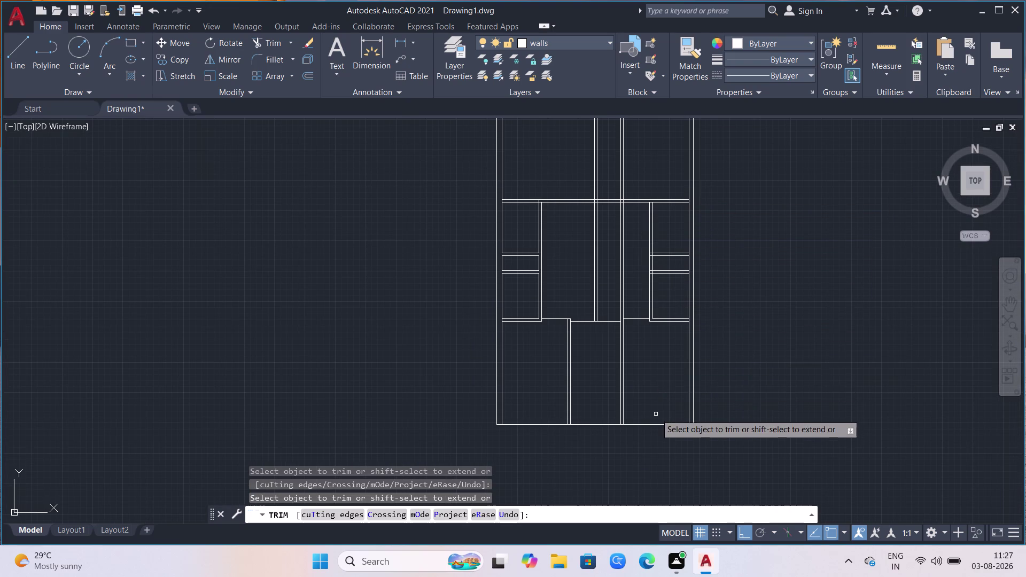
scroll(up, 3)
key(Escape)
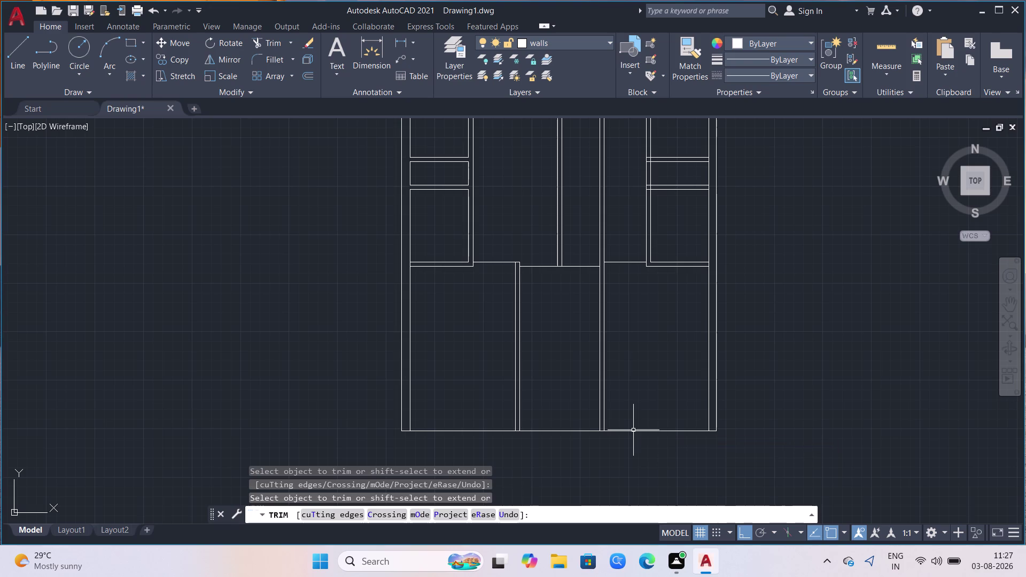
Offset the bottom outer wall line 9 inches to create a parallel wall line.
key(o)
key(Return)
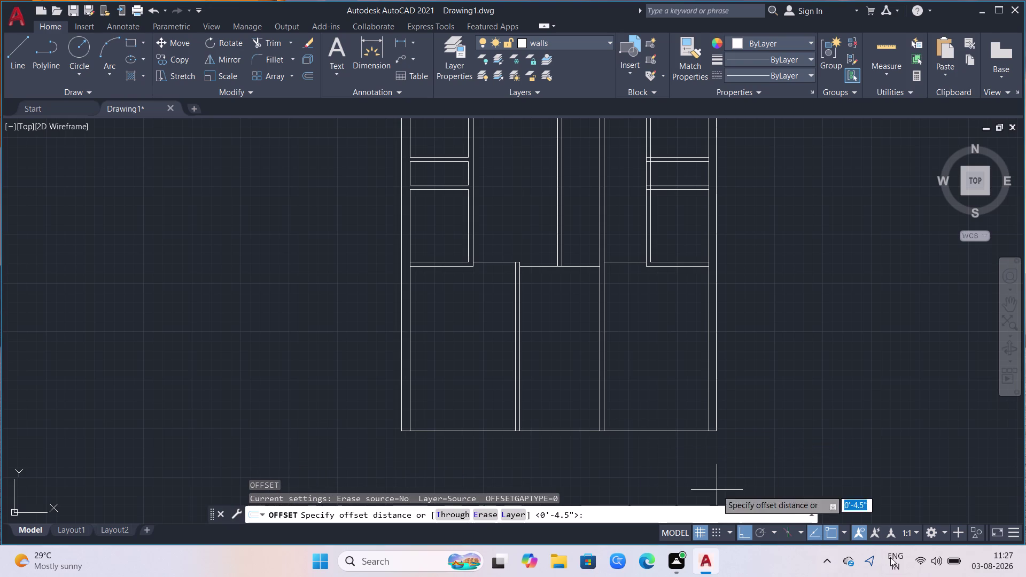
click(720, 436)
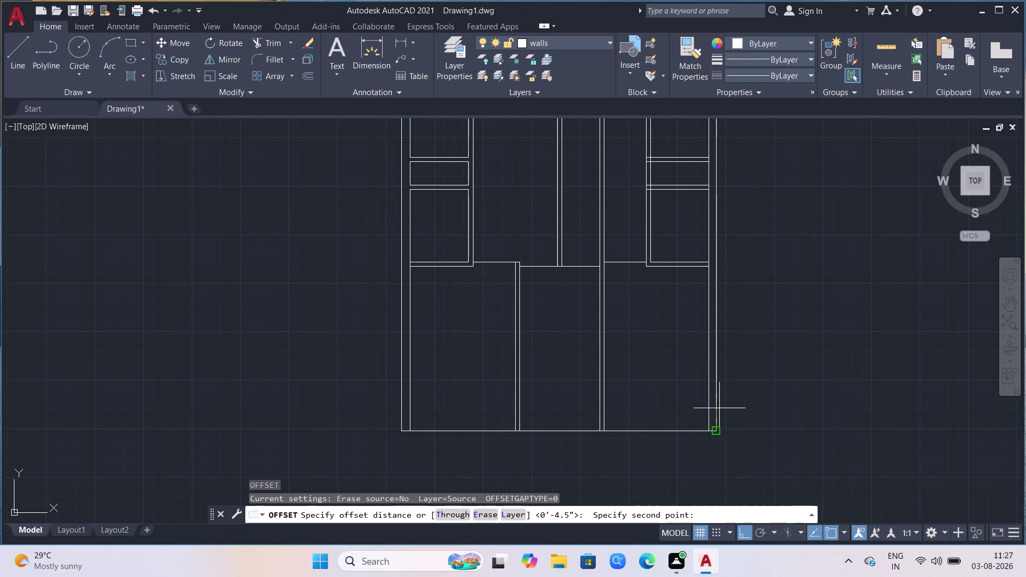
key(9)
key(Return)
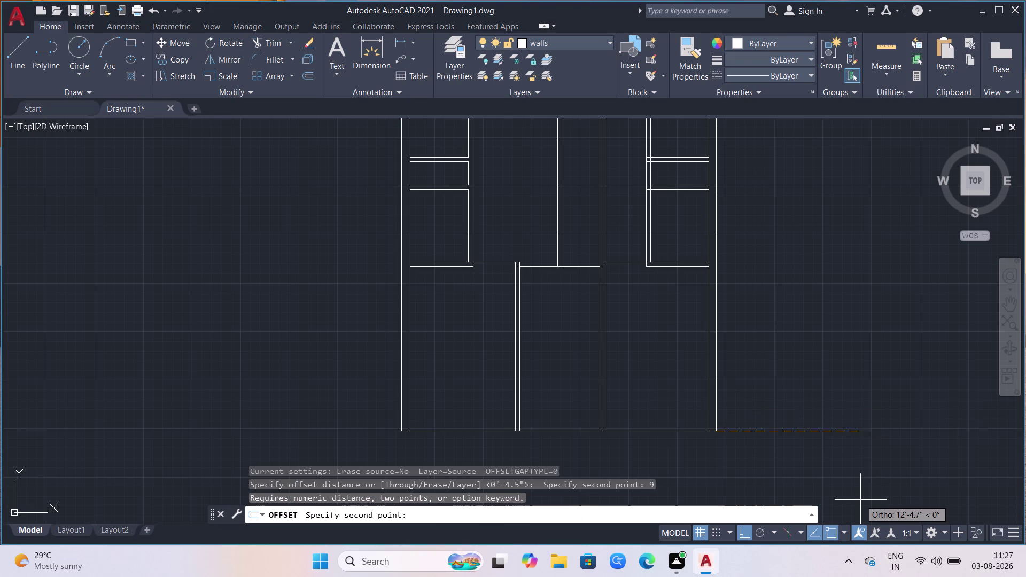
key(9)
key(Return)
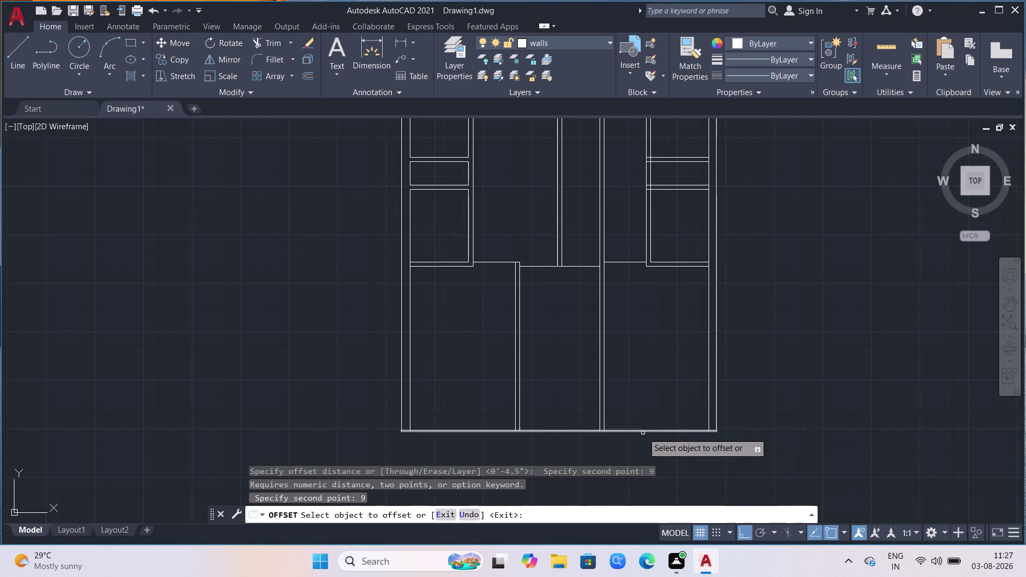
click(644, 432)
click(652, 400)
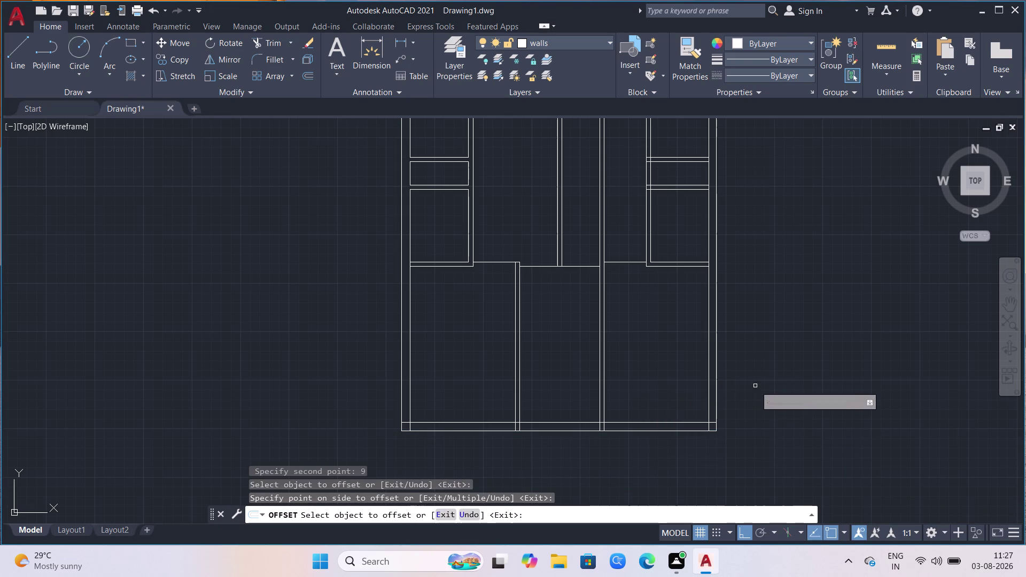
key(Escape)
scroll(up, 3)
scroll(up, 3)
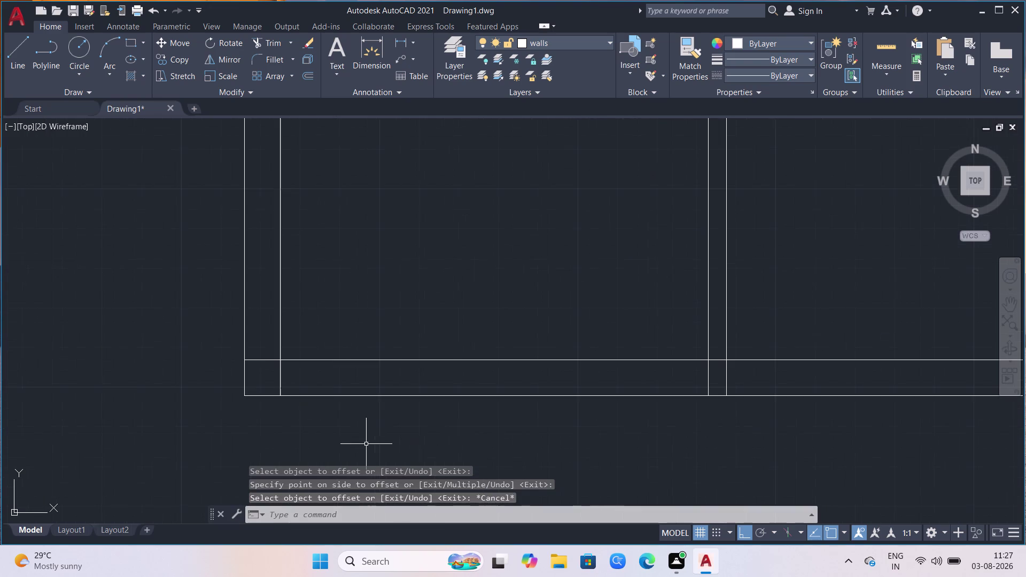
Fence-trim the overhanging line ends at the bottom-left corner.
text(tr)
key(Return)
click(264, 358)
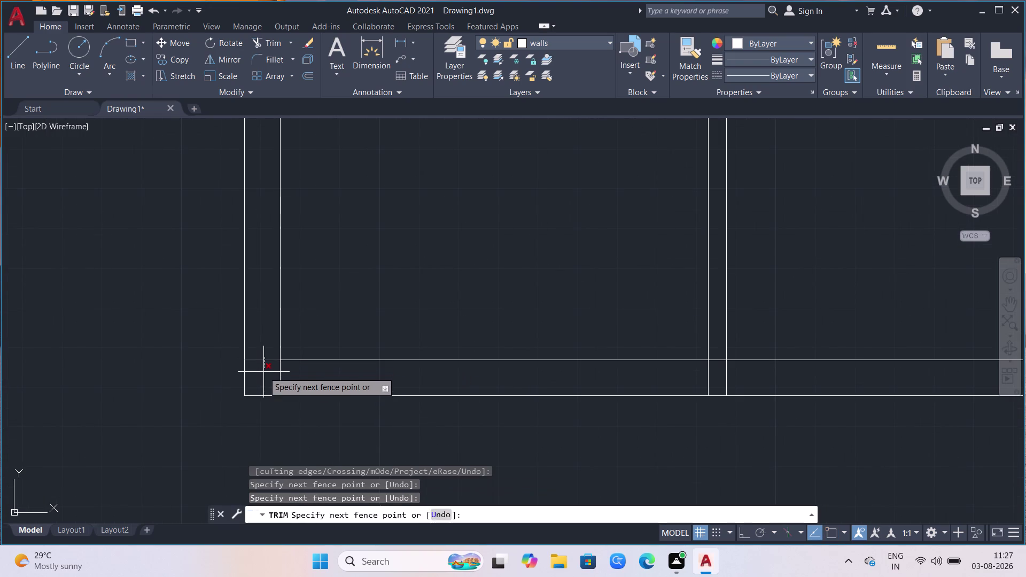
click(264, 372)
drag(267, 373, 280, 373)
click(288, 374)
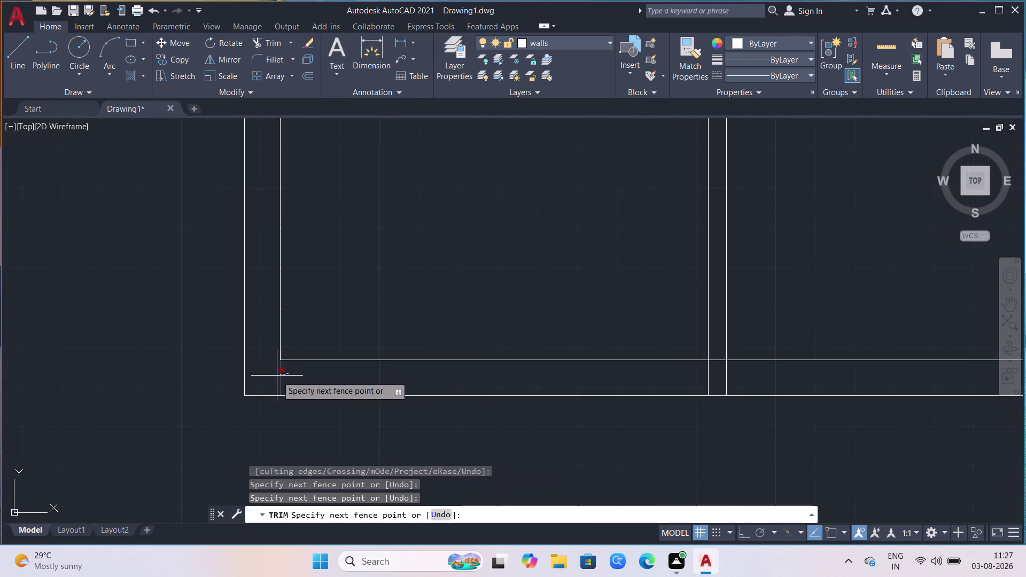
click(277, 376)
scroll(down, 3)
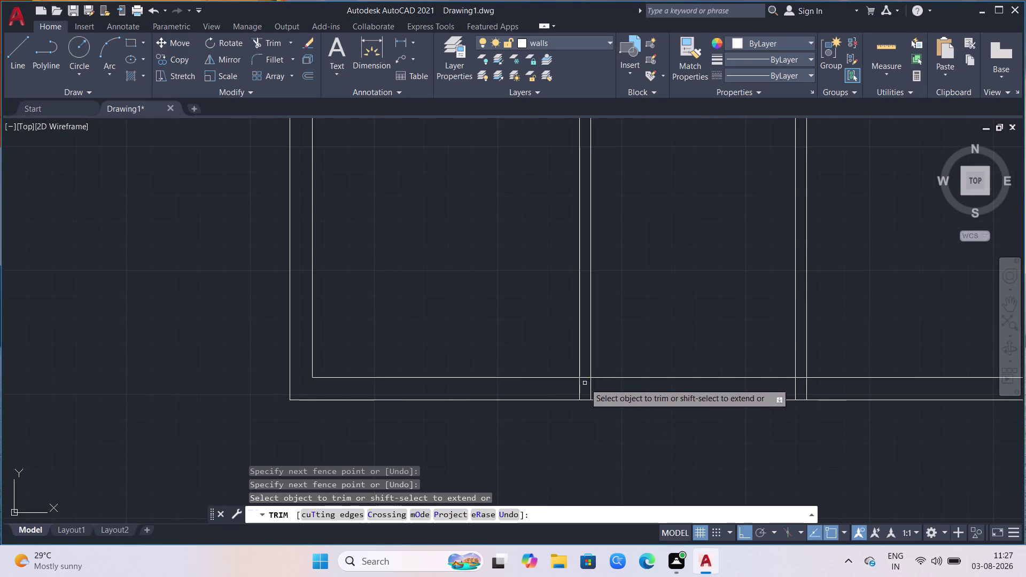
Trim the leftover line pieces at junctions along the bottom wall.
click(594, 385)
click(563, 387)
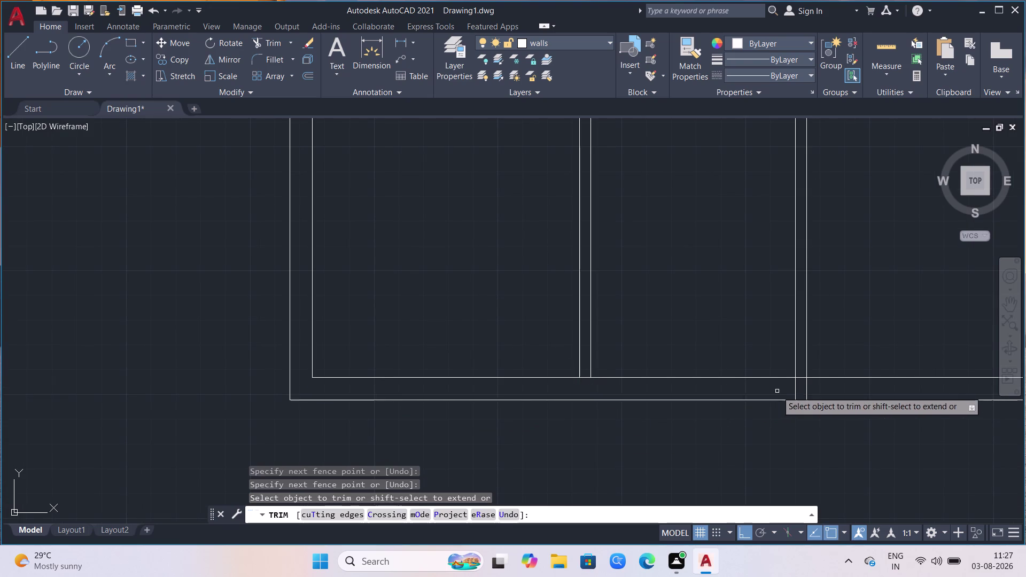
click(797, 388)
click(810, 387)
click(781, 387)
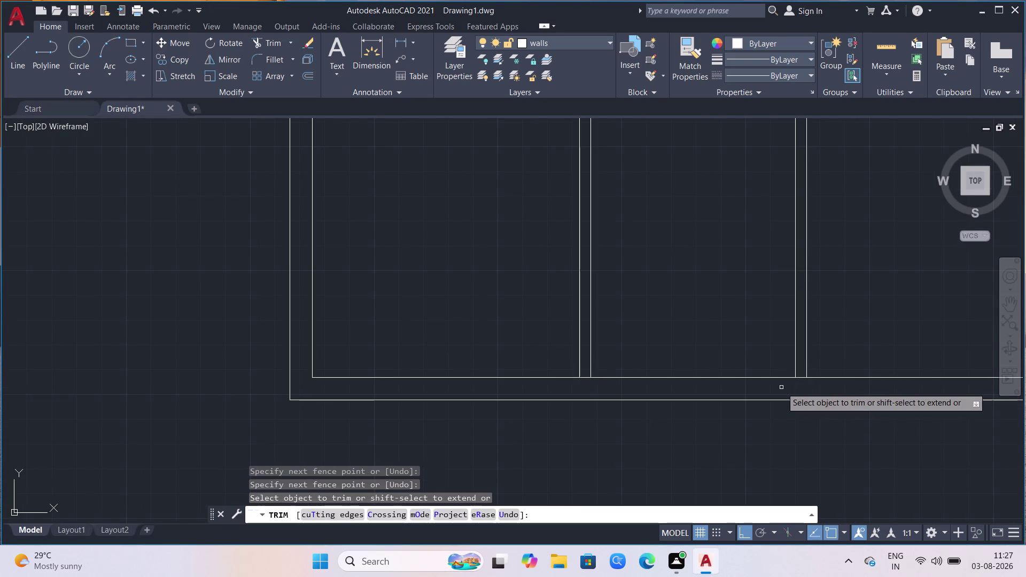
scroll(down, 3)
scroll(down, 3)
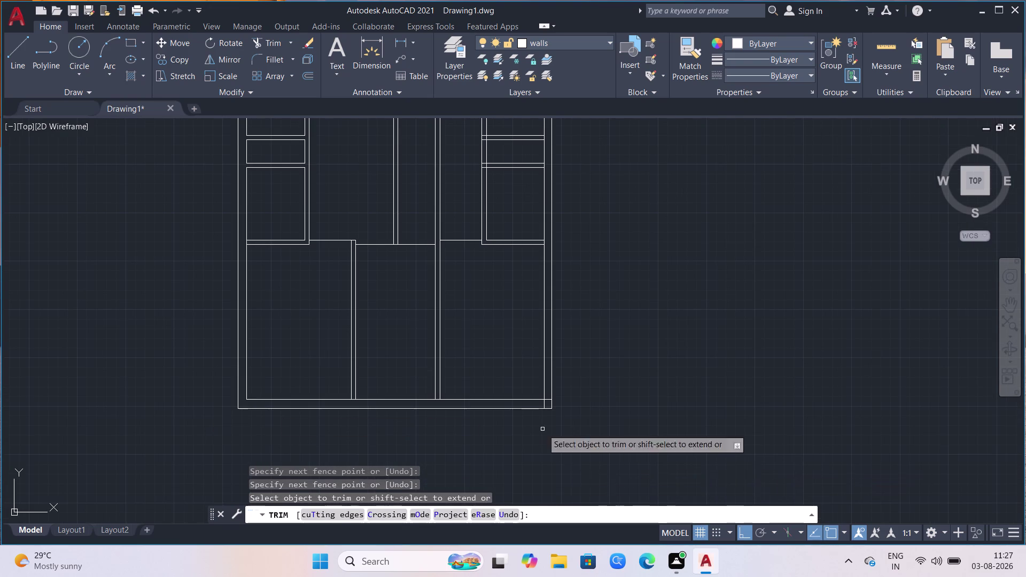
scroll(up, 3)
Fence-trim the overhangs at the bottom-right corner and finish trimming.
drag(555, 413, 560, 413)
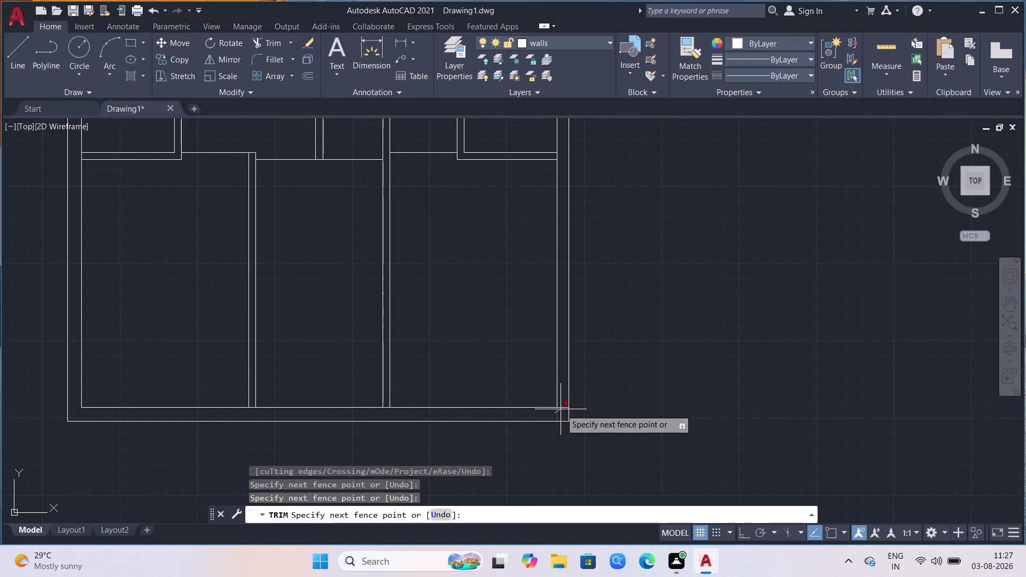
click(562, 404)
scroll(down, 3)
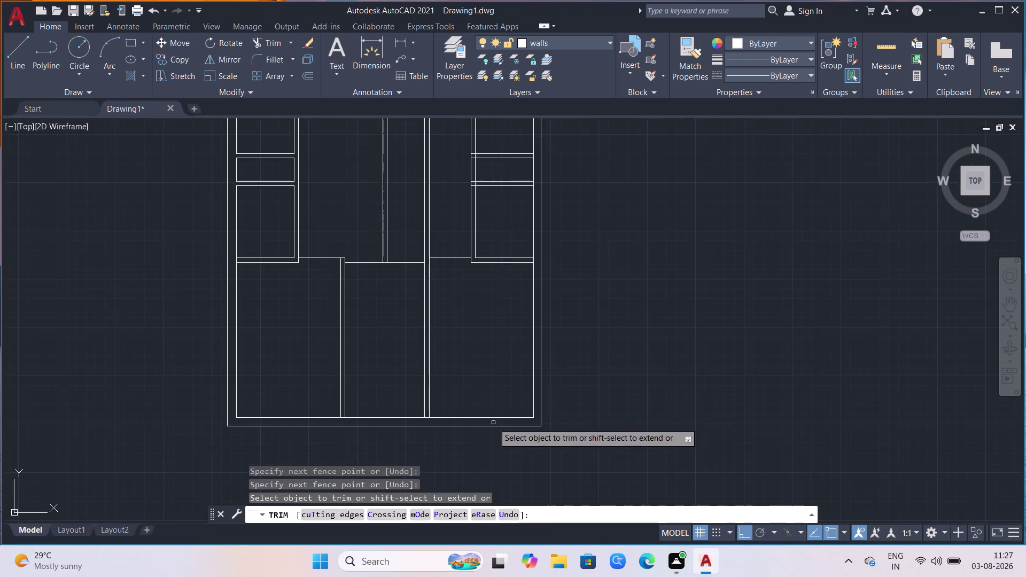
scroll(down, 3)
scroll(down, 3)
scroll(down, 3)
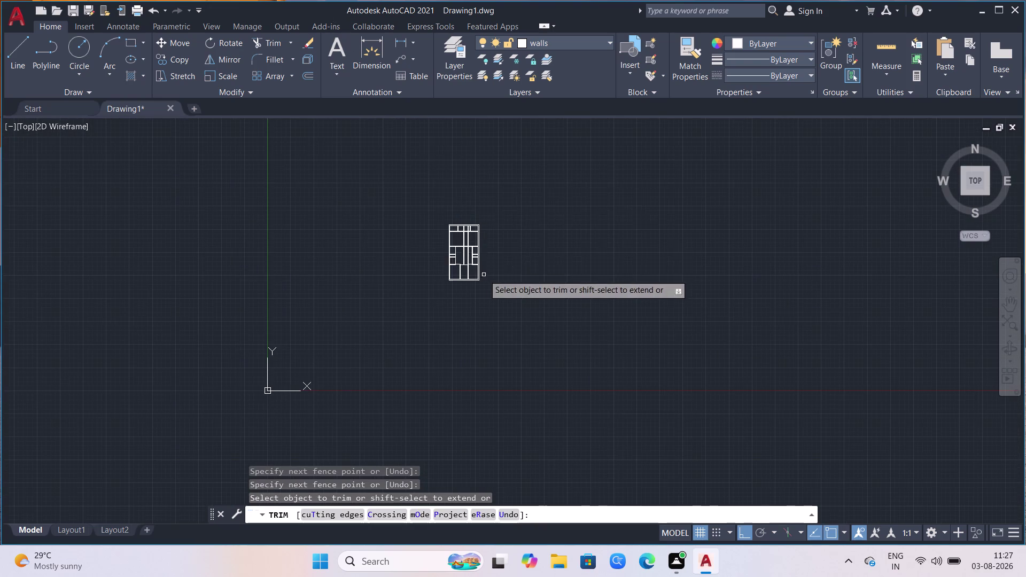
scroll(up, 3)
scroll(up, 3)
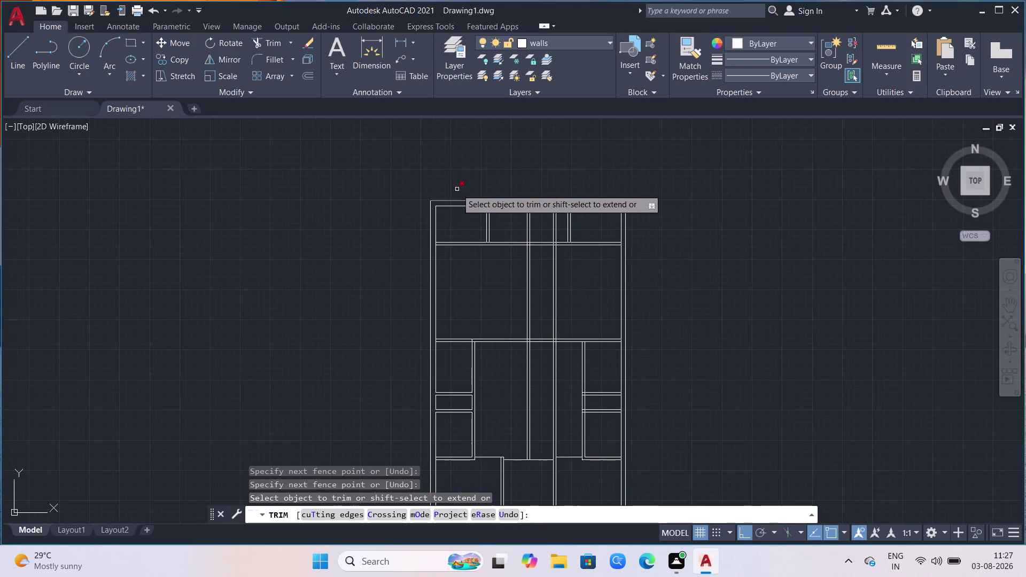
scroll(up, 3)
scroll(up, 3)
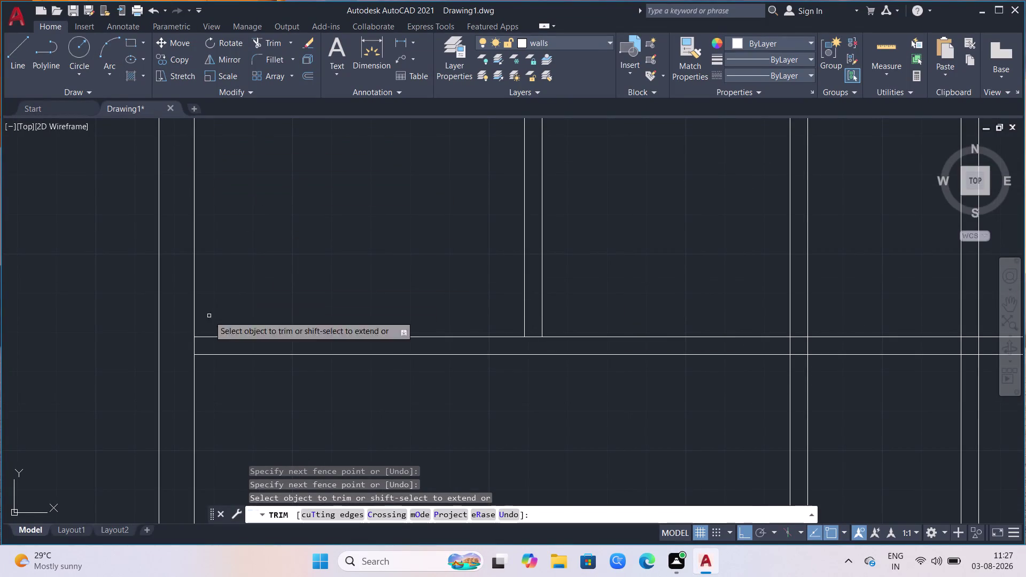
key(Escape)
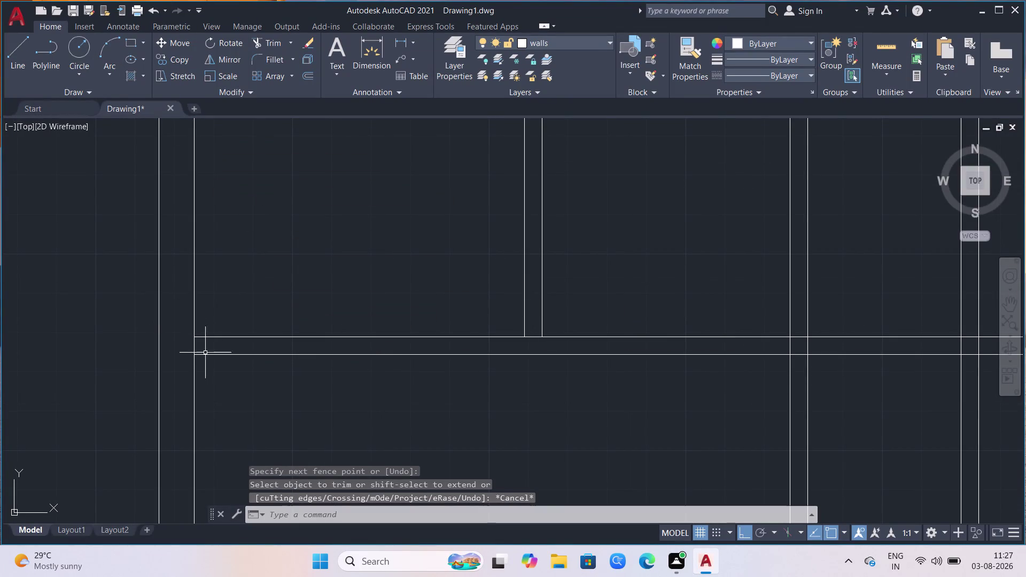
Offset the left inner wall line 4 inches inward.
key(o)
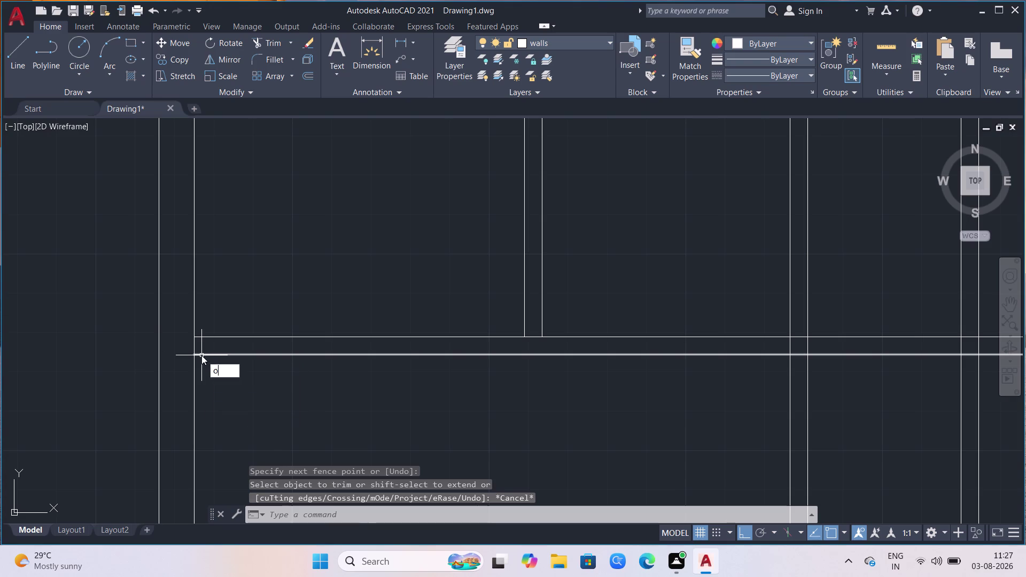
key(Return)
click(202, 357)
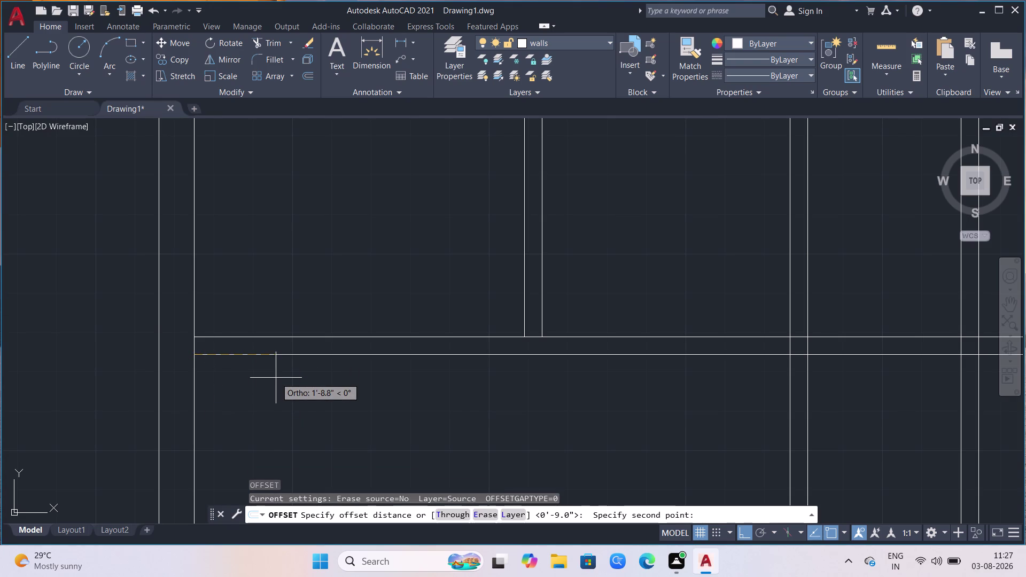
key(4)
key(Return)
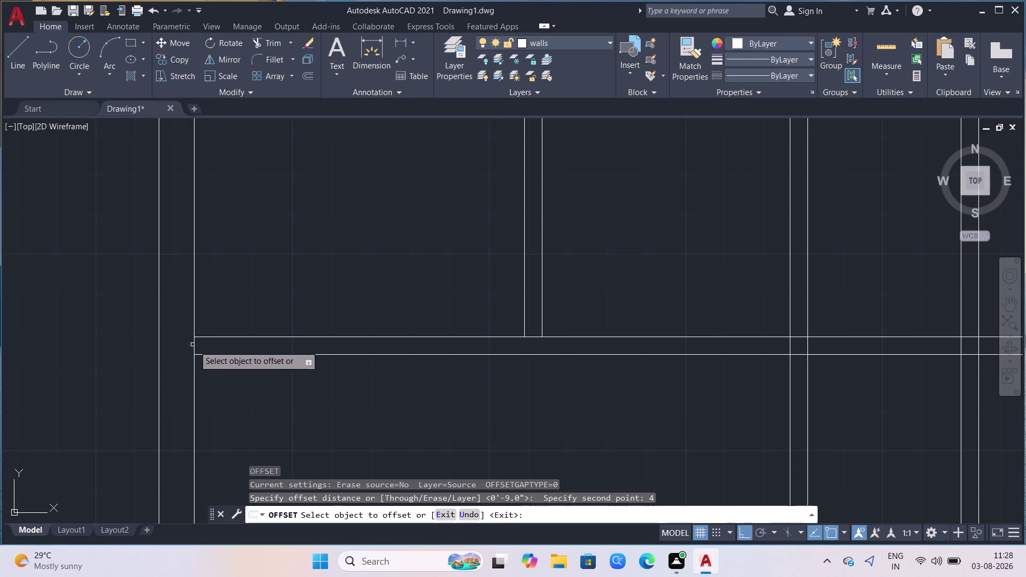
click(194, 344)
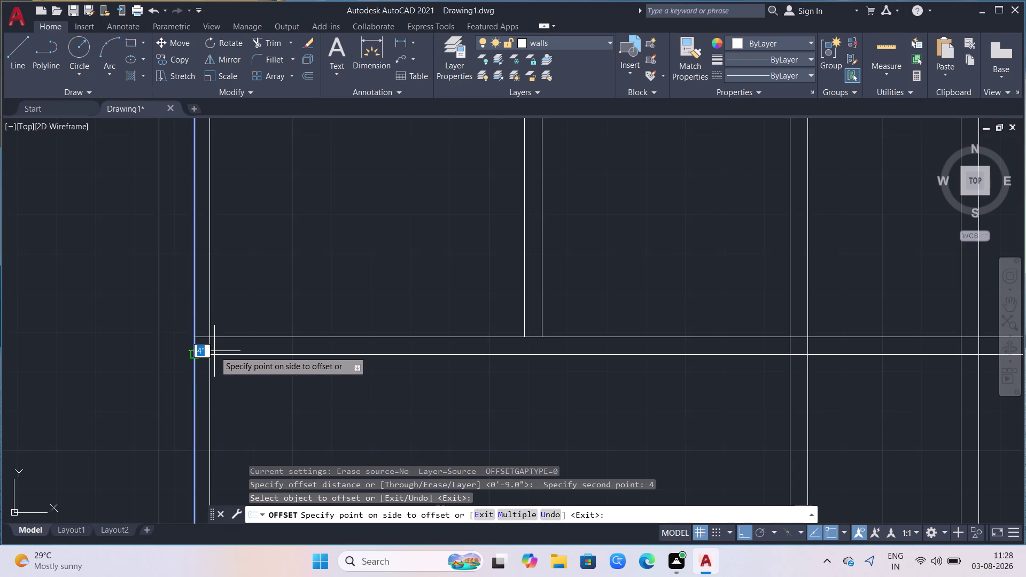
click(214, 351)
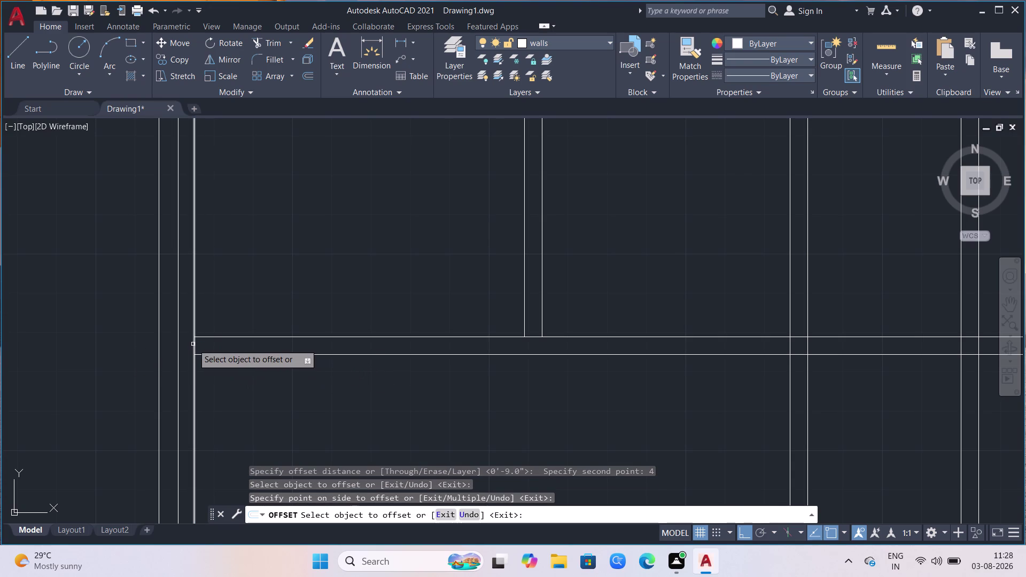
click(195, 344)
click(214, 346)
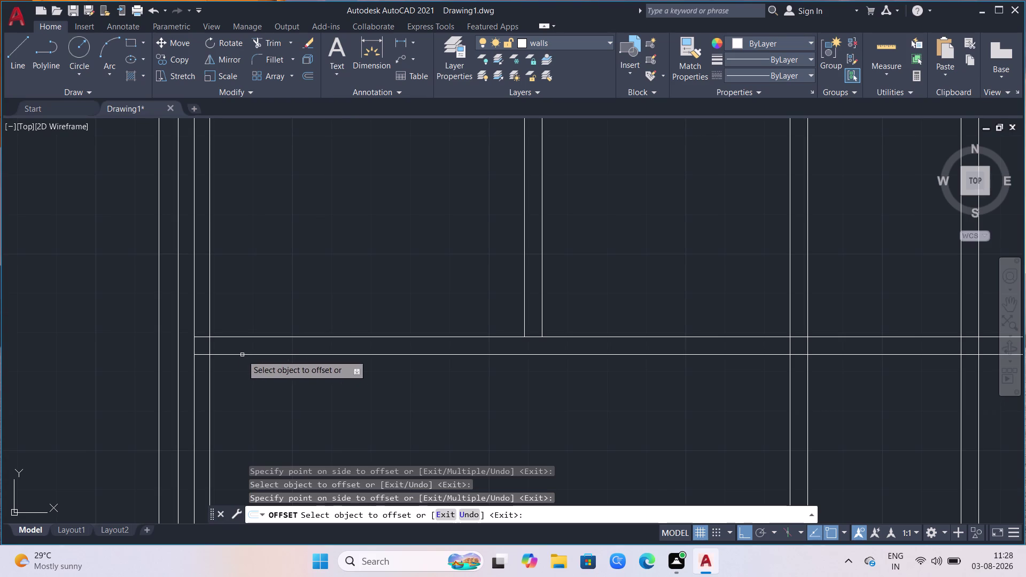
Offset that new line 2'6" further right to mark the door opening.
click(209, 345)
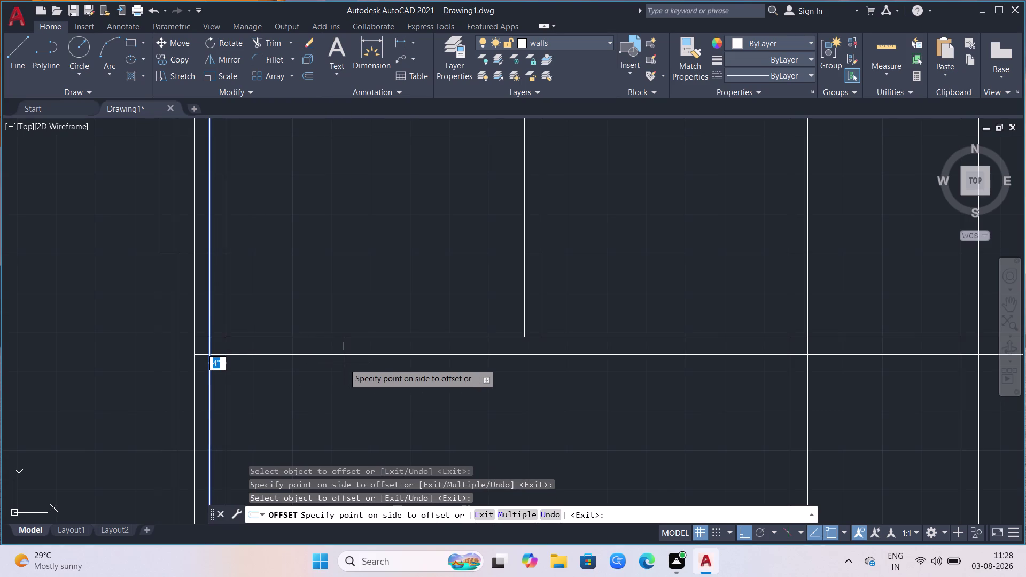
text(2')
text(6)
key(Return)
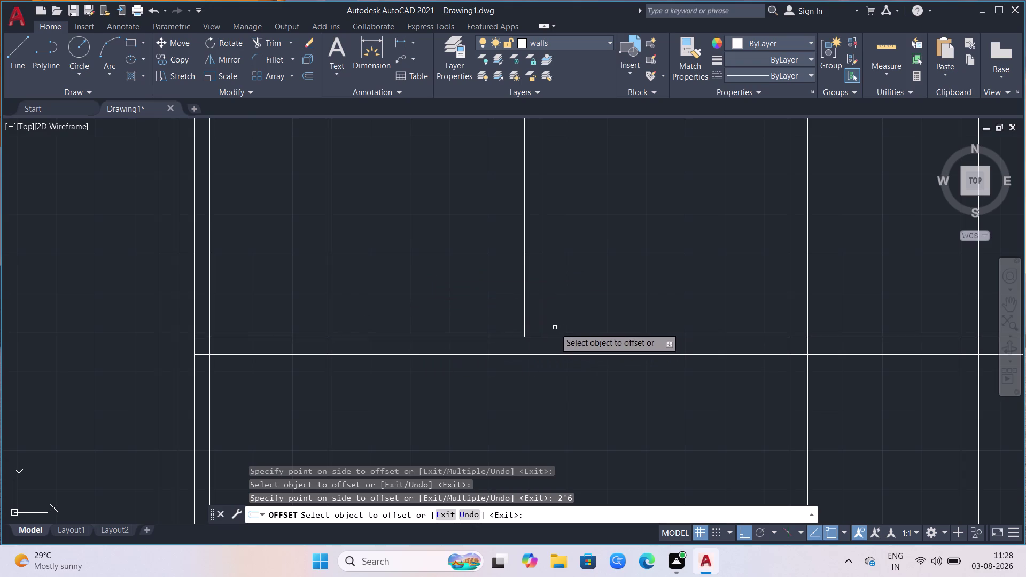
click(327, 386)
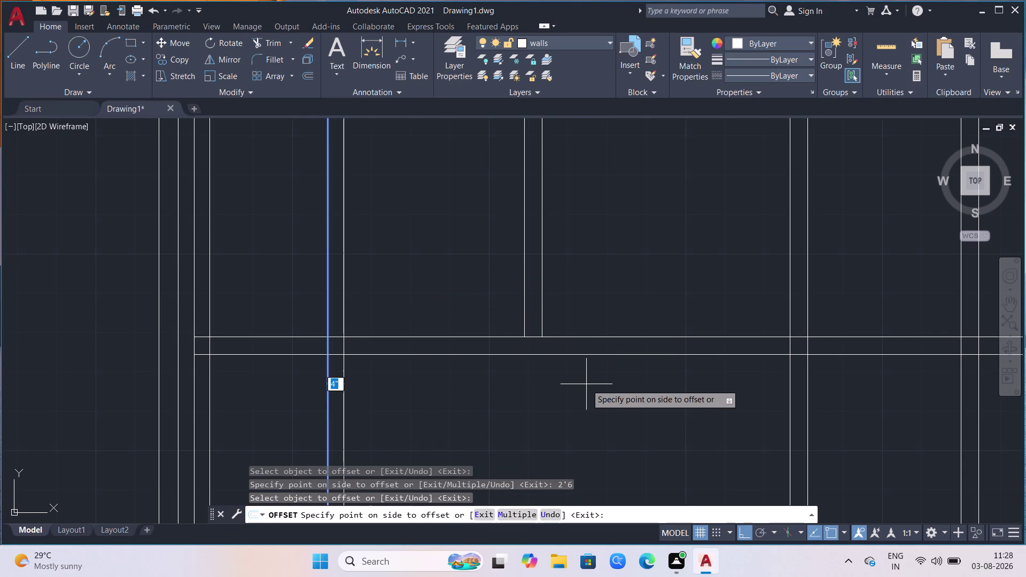
key(Escape)
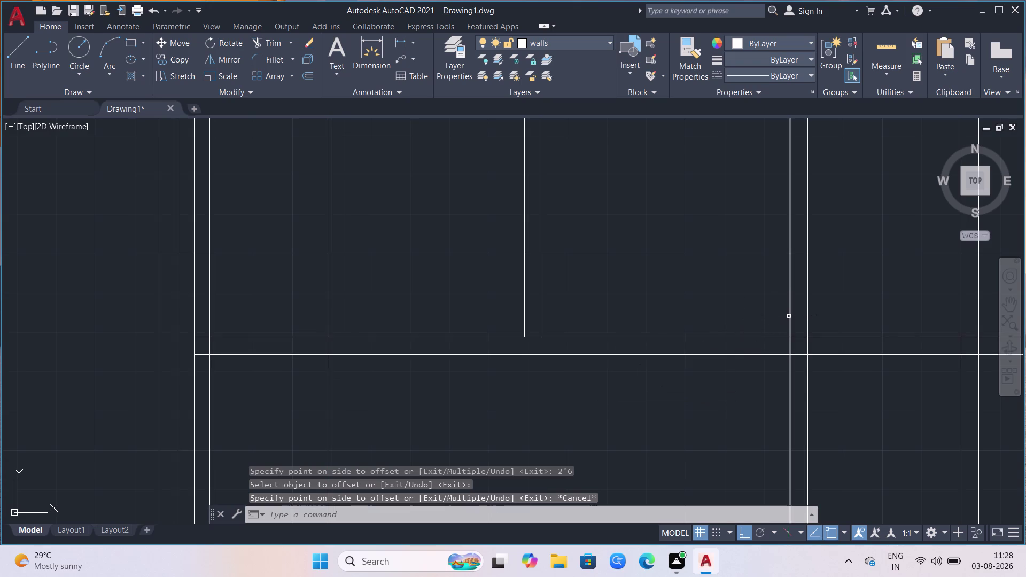
Select the right vertical line and start an offset, then abandon it.
click(790, 316)
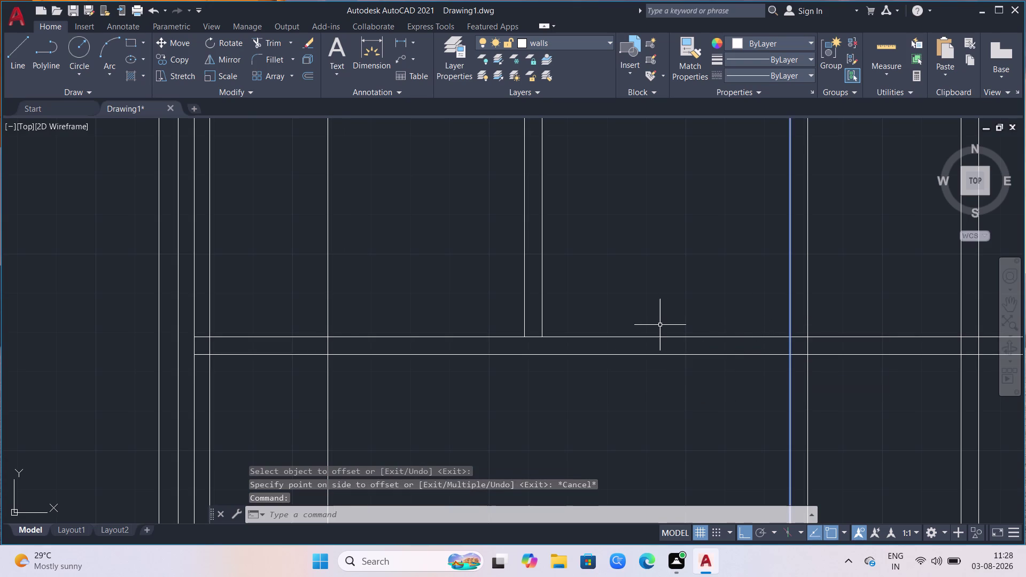
key(o)
key(Return)
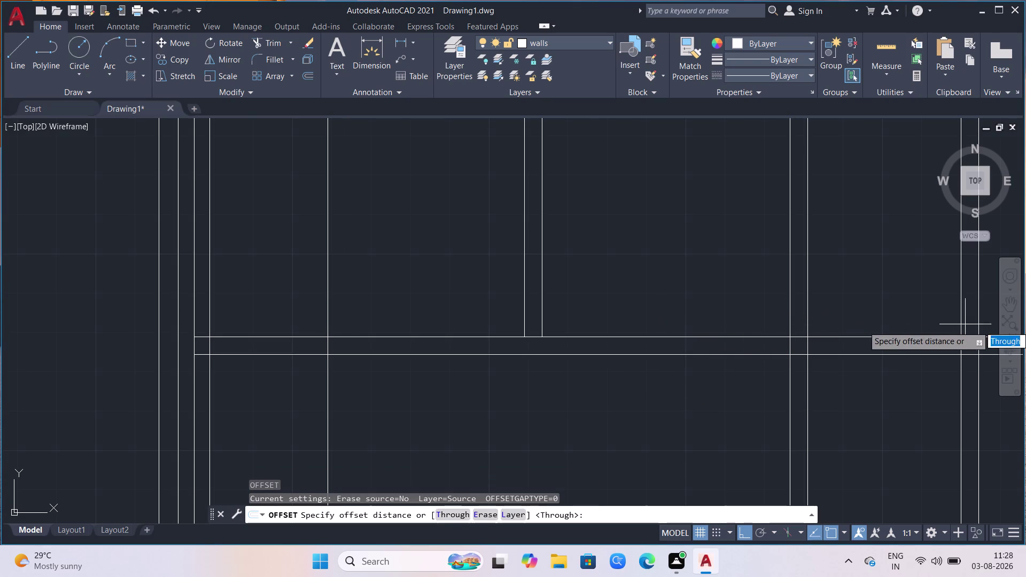
click(791, 340)
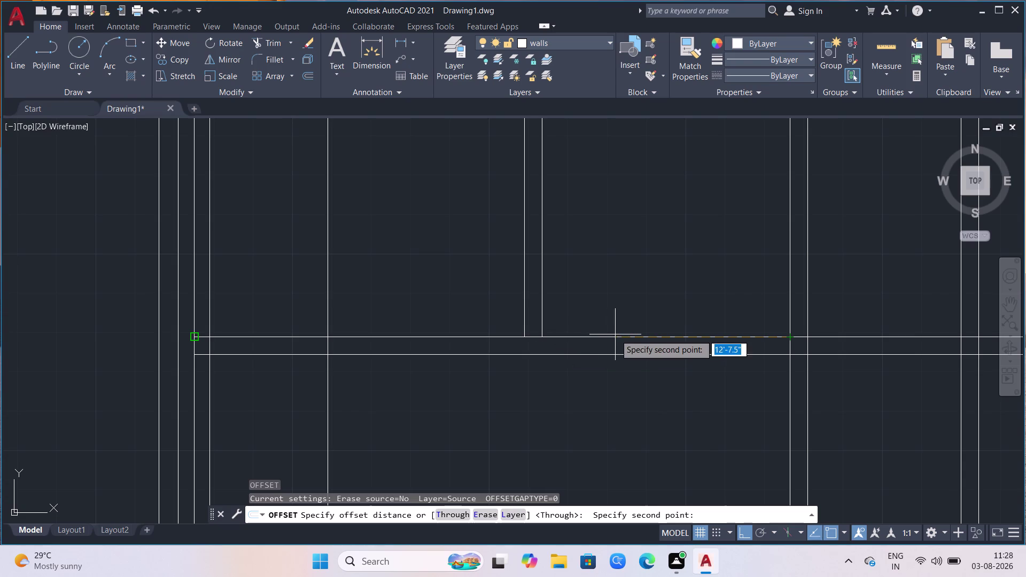
key(Escape)
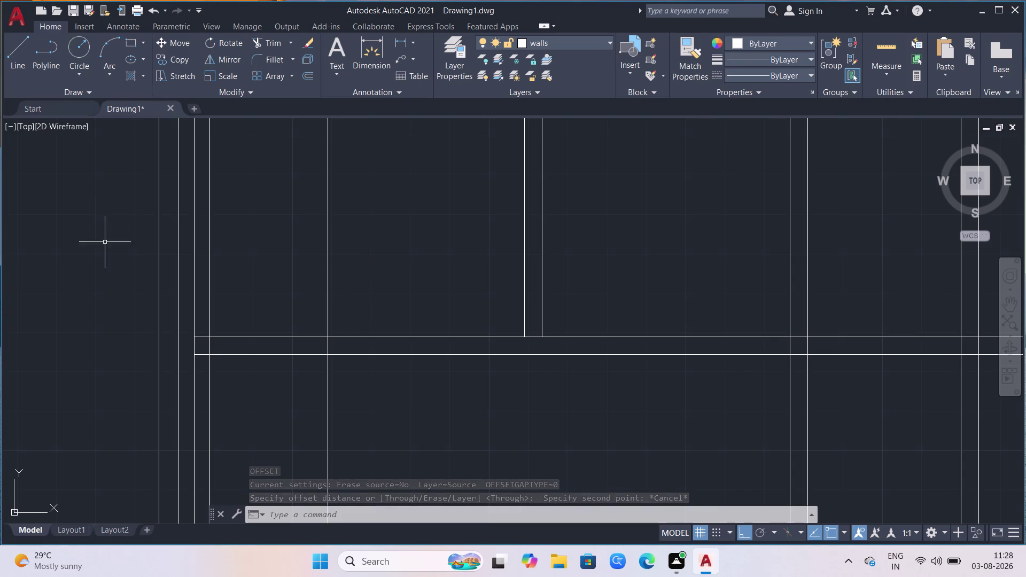
Delete the stray line between the left wall lines.
click(176, 289)
key(Delete)
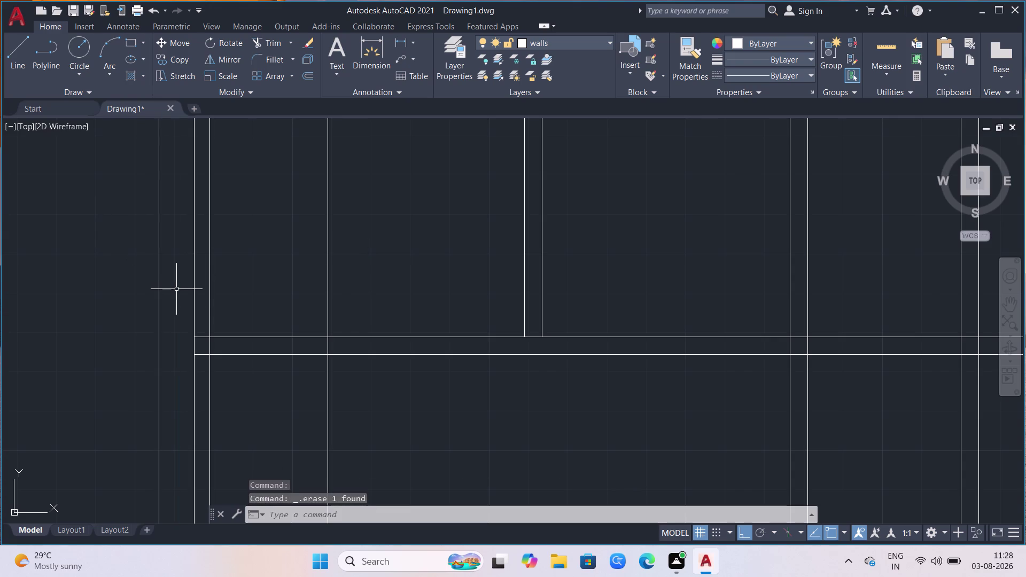
scroll(up, 3)
Trim the inner left wall, lower wall and cross wall lines at the lower-left junctions.
text(tr)
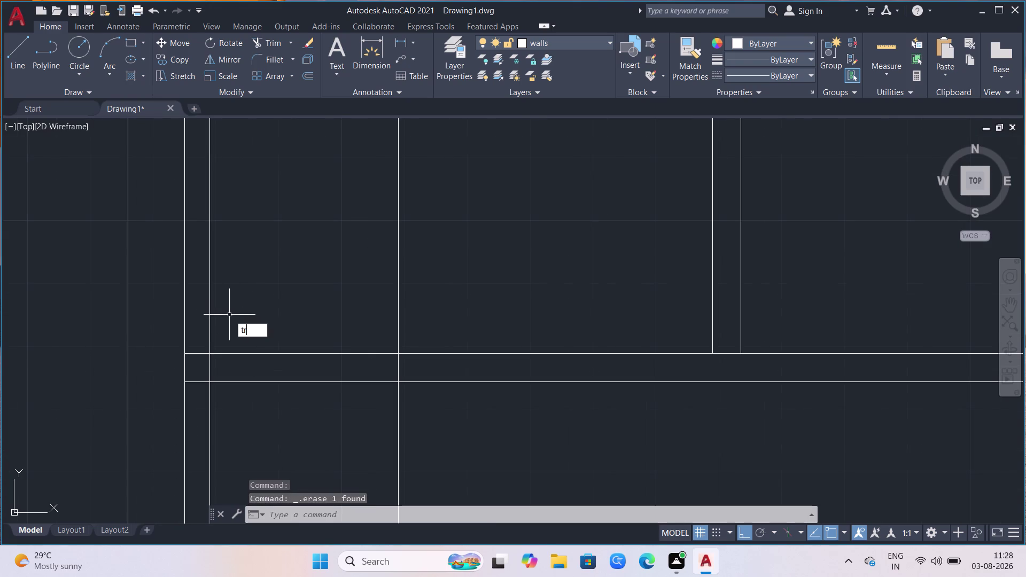
key(Return)
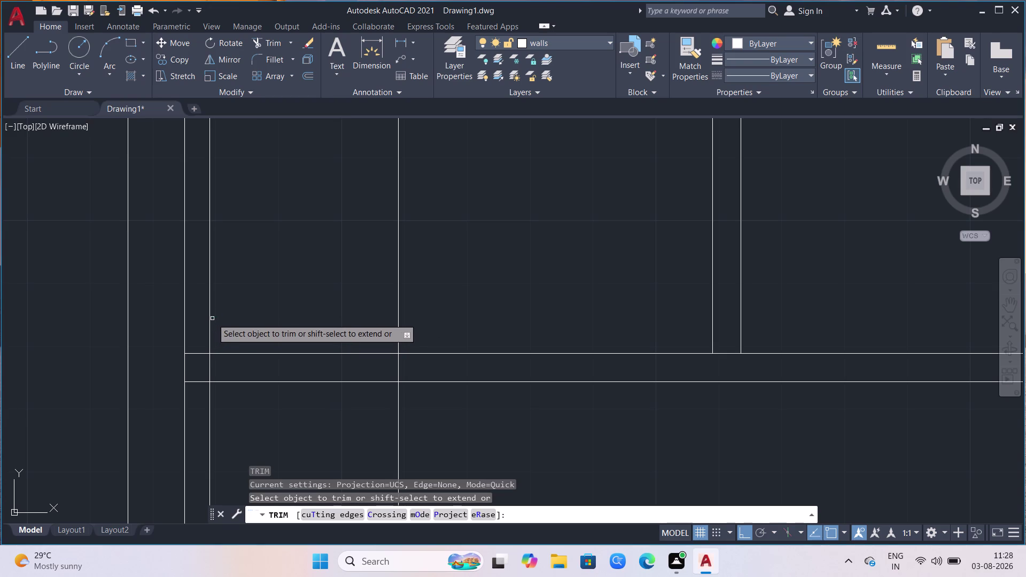
click(210, 321)
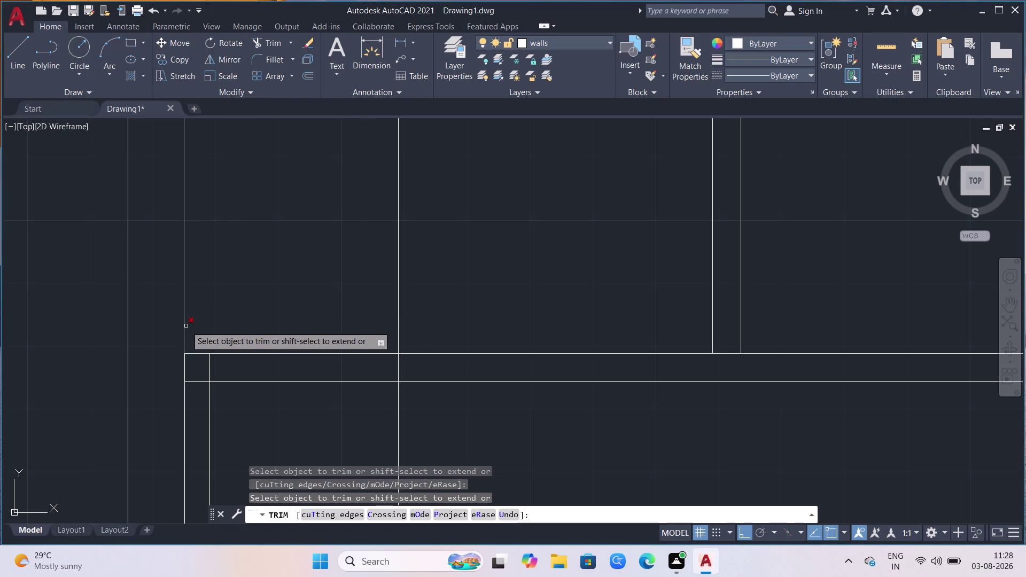
click(209, 399)
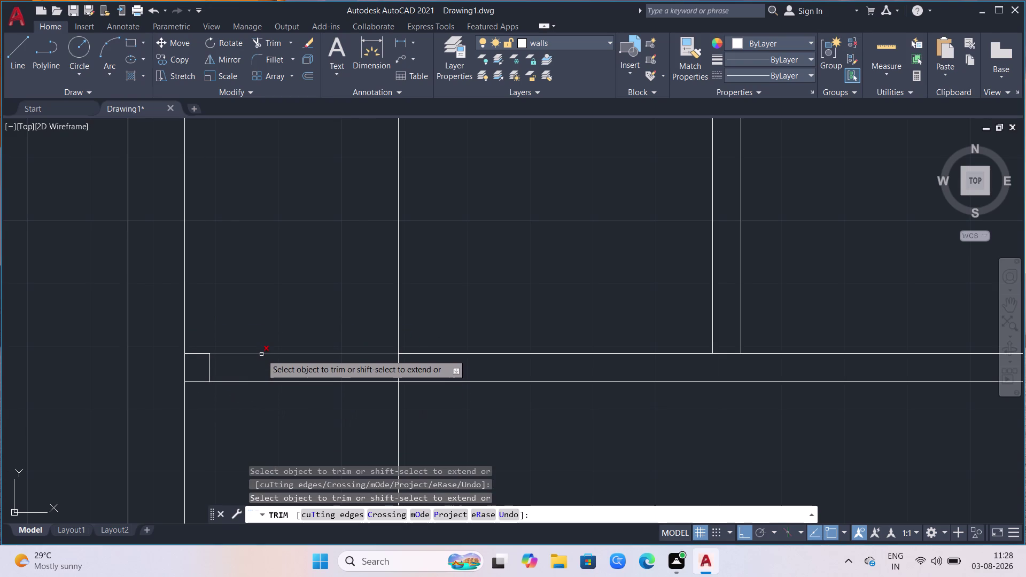
click(262, 381)
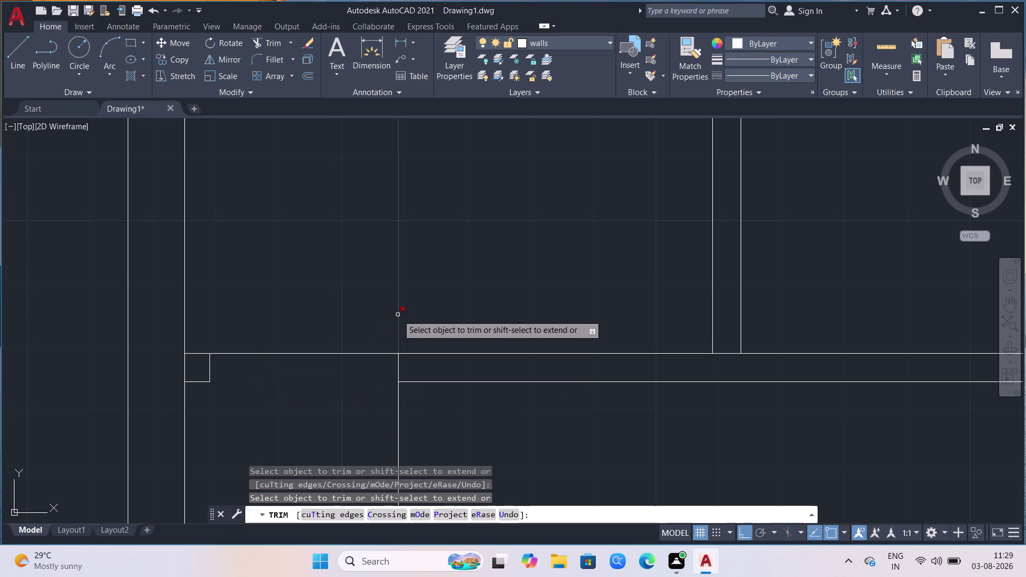
click(399, 315)
Erase the lower cross wall line, undo the erase, and re-enter TR.
click(418, 424)
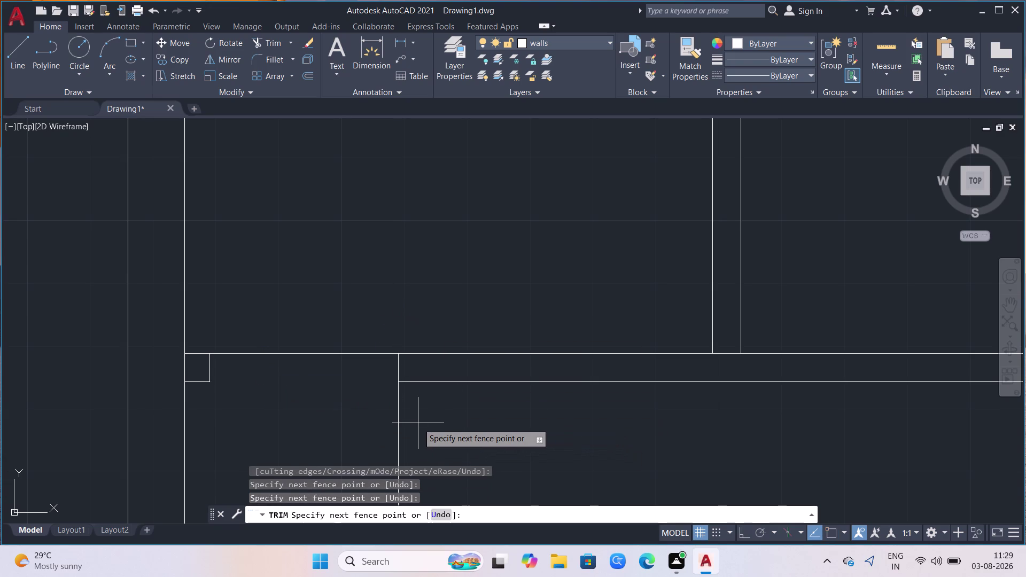
key(Escape)
drag(414, 426, 454, 453)
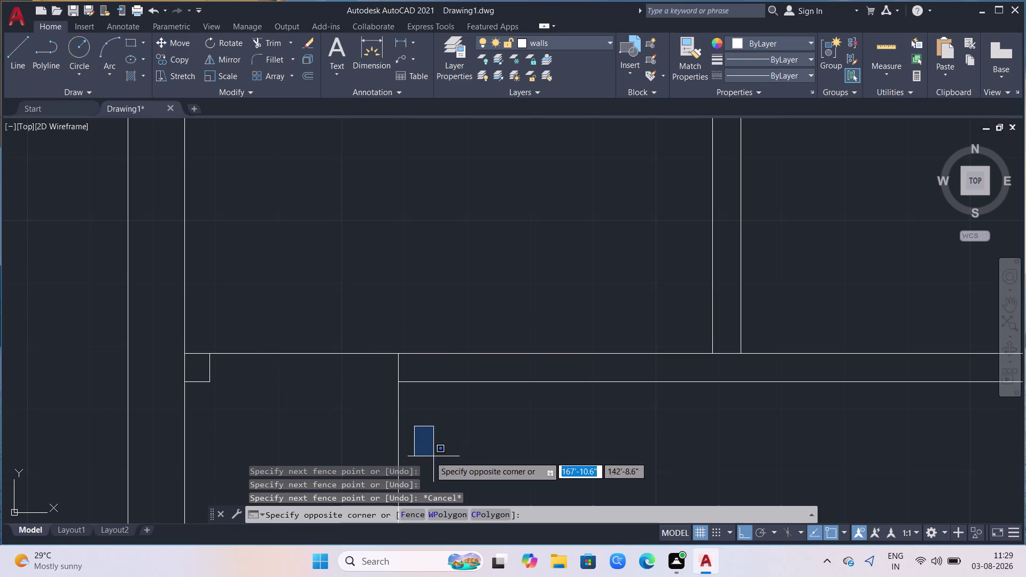
click(379, 459)
key(Delete)
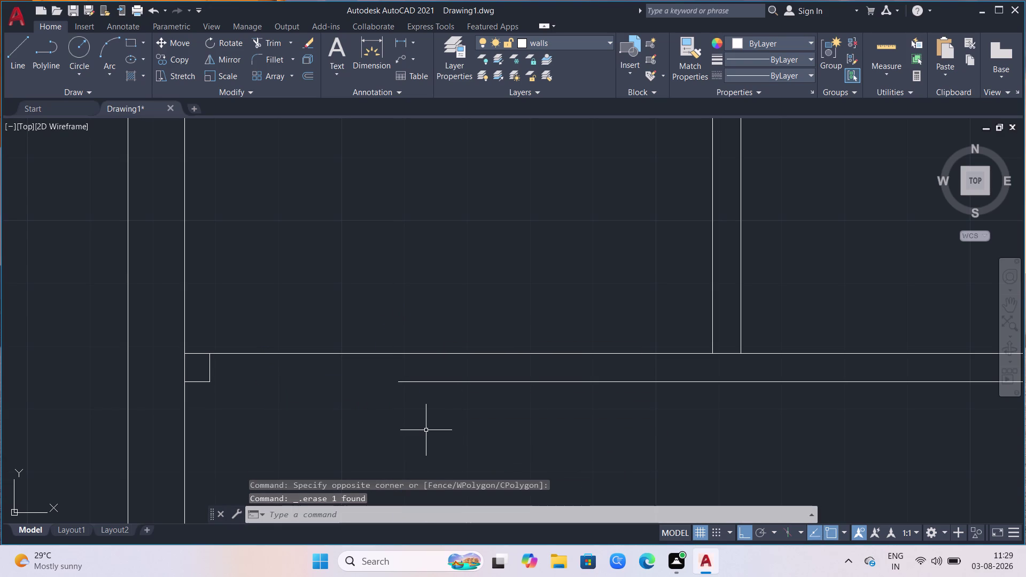
key(ctrl+z)
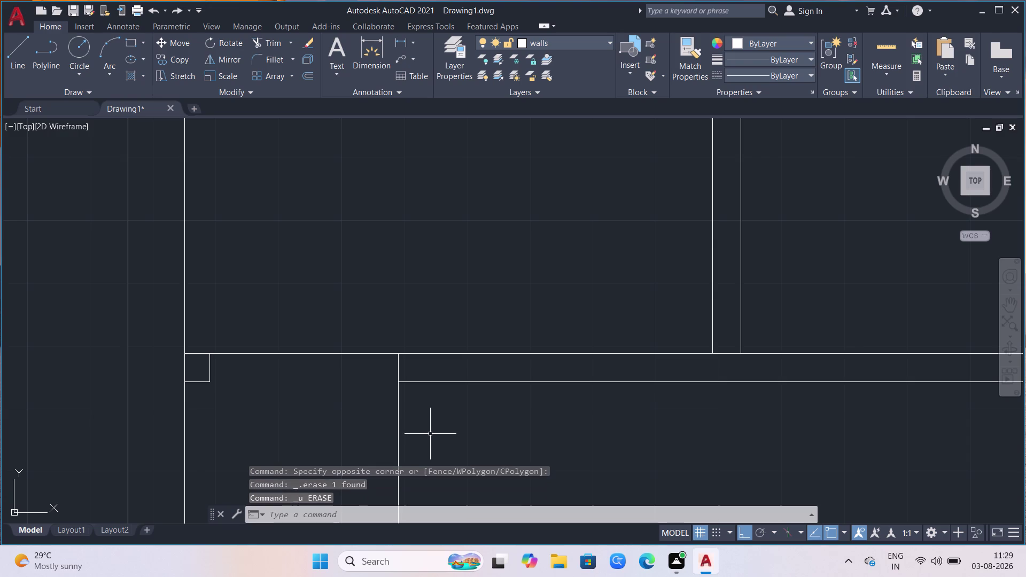
text(tr)
key(Return)
click(396, 415)
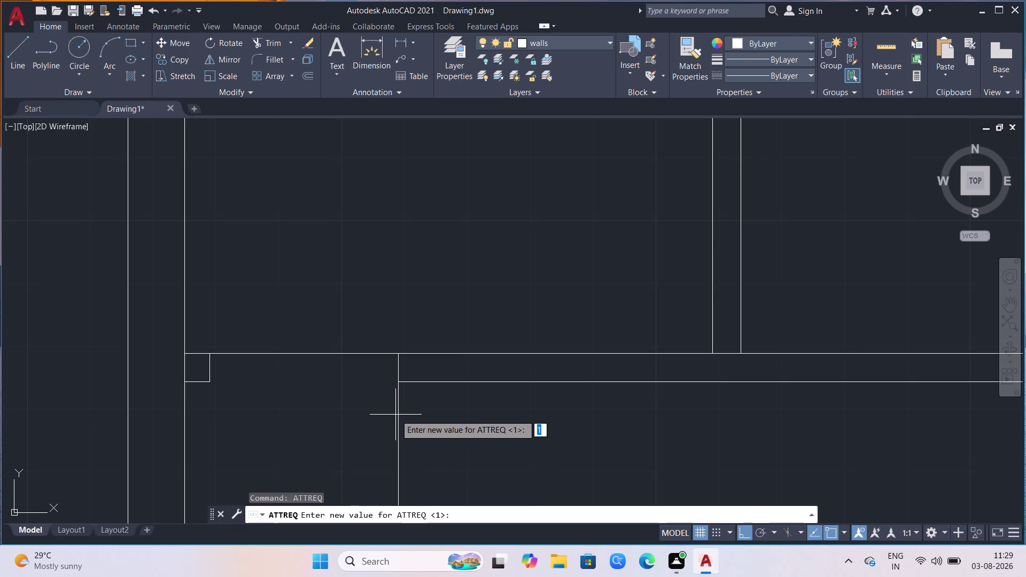
Bring the floor plan into view and cancel the unintended ATTREQ attribute-prompt setting.
drag(443, 430, 466, 437)
click(465, 437)
scroll(down, 3)
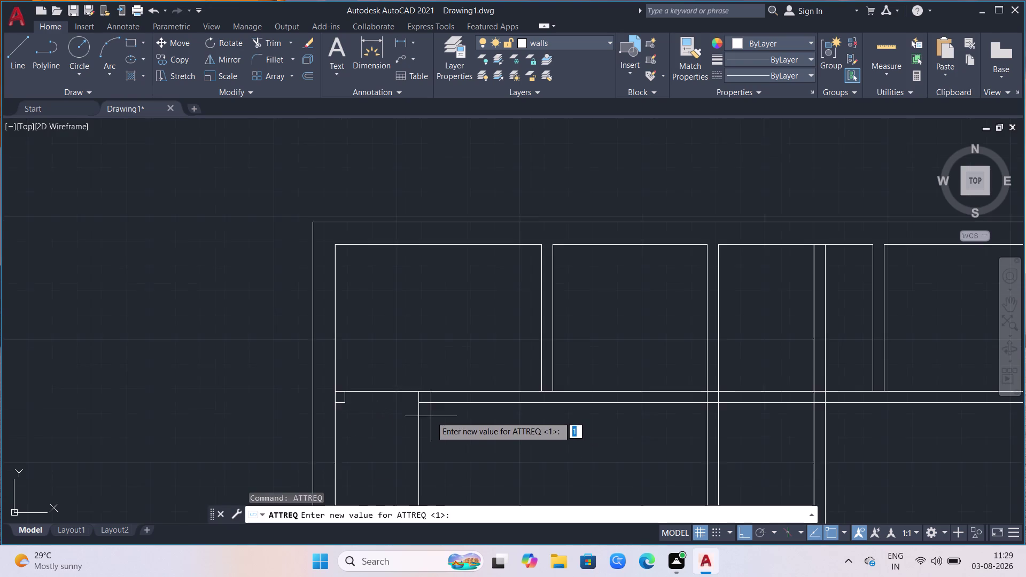
scroll(down, 3)
scroll(down, 3)
scroll(up, 3)
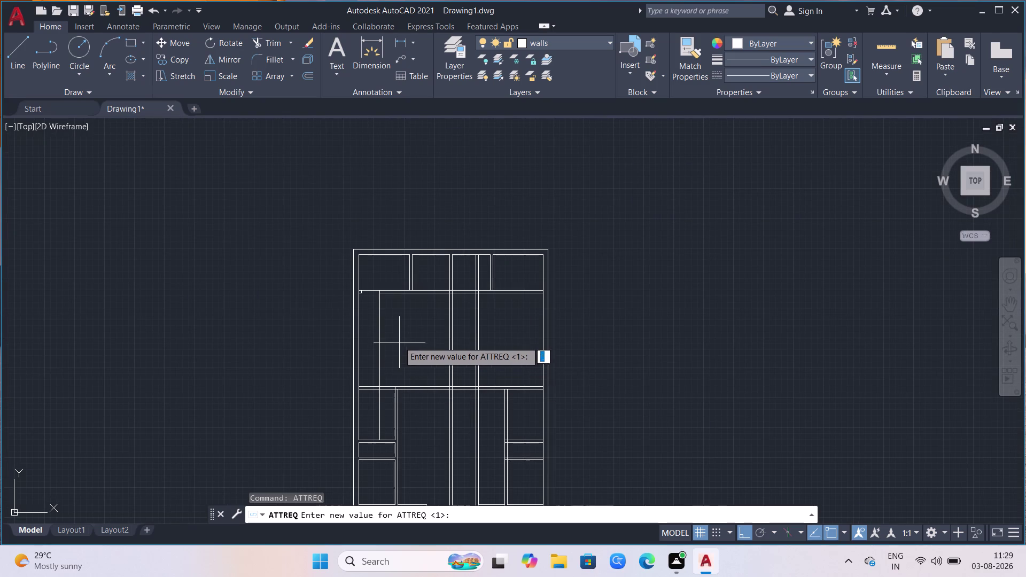
click(397, 336)
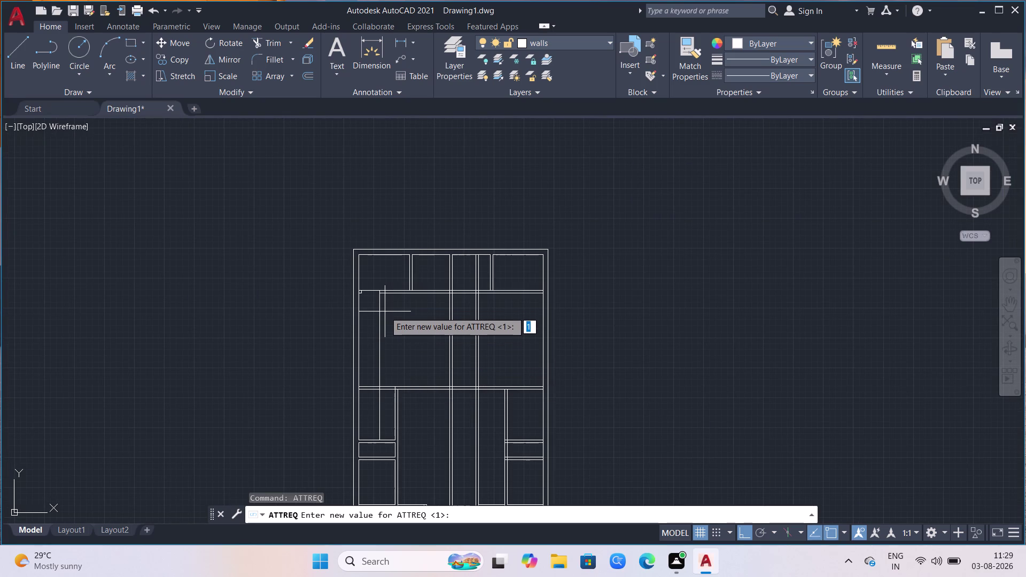
key(Escape)
Restart the Trim command with the TR alias.
text(t)
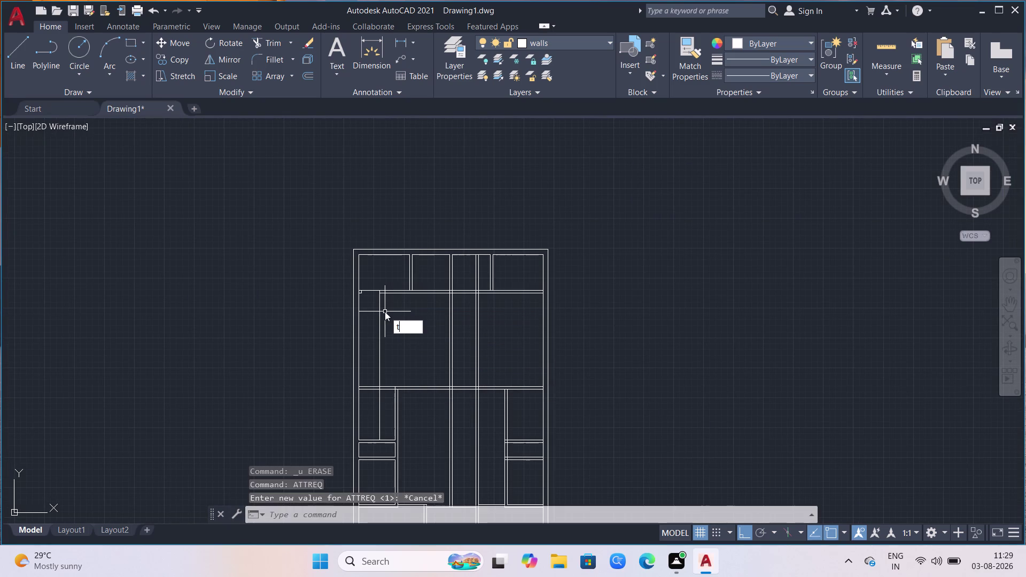
text(r)
key(Return)
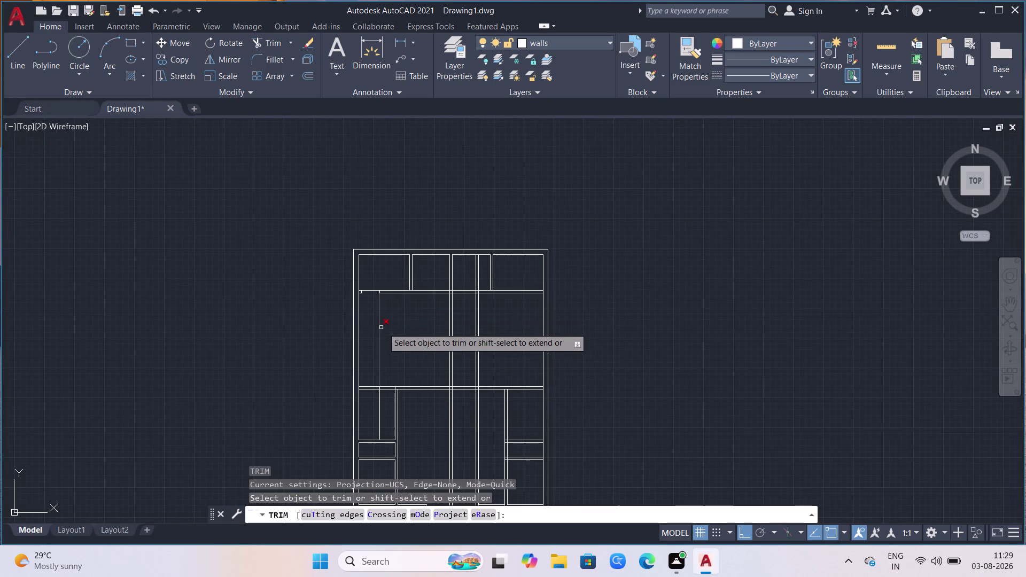
Fence-trim lines at the central junction, then delete the stray vertical line in the left room.
click(384, 335)
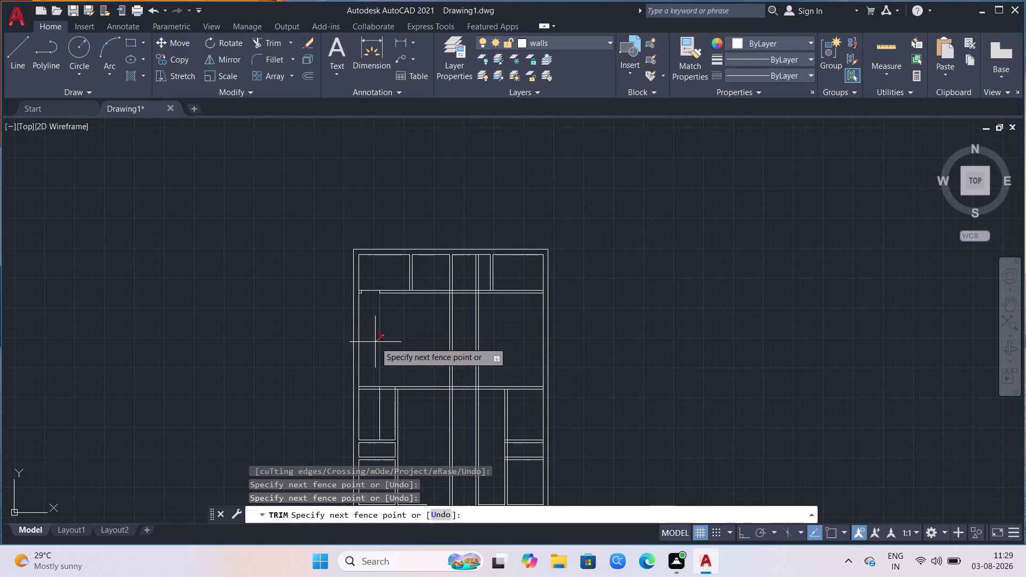
click(375, 342)
scroll(up, 3)
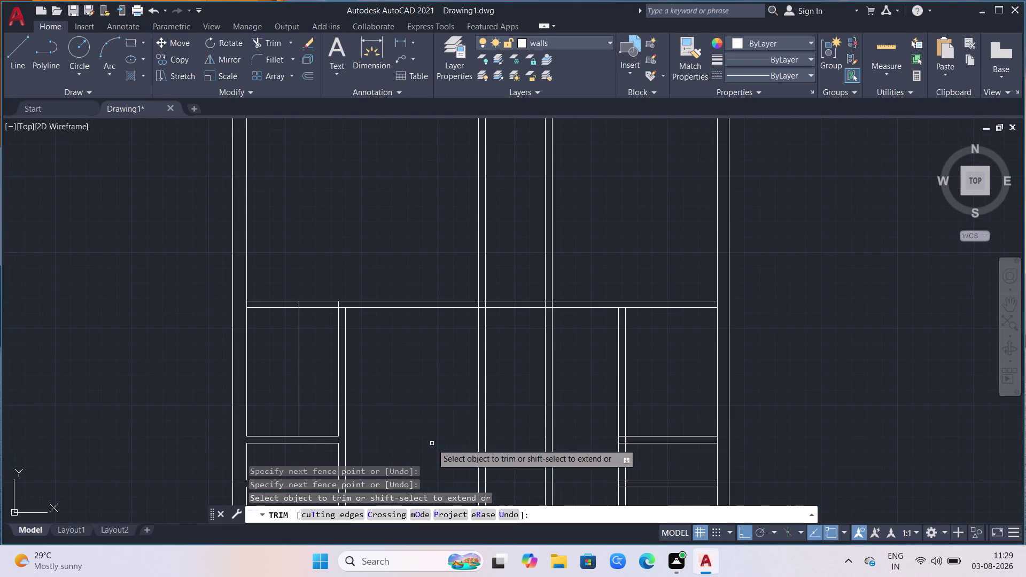
key(Escape)
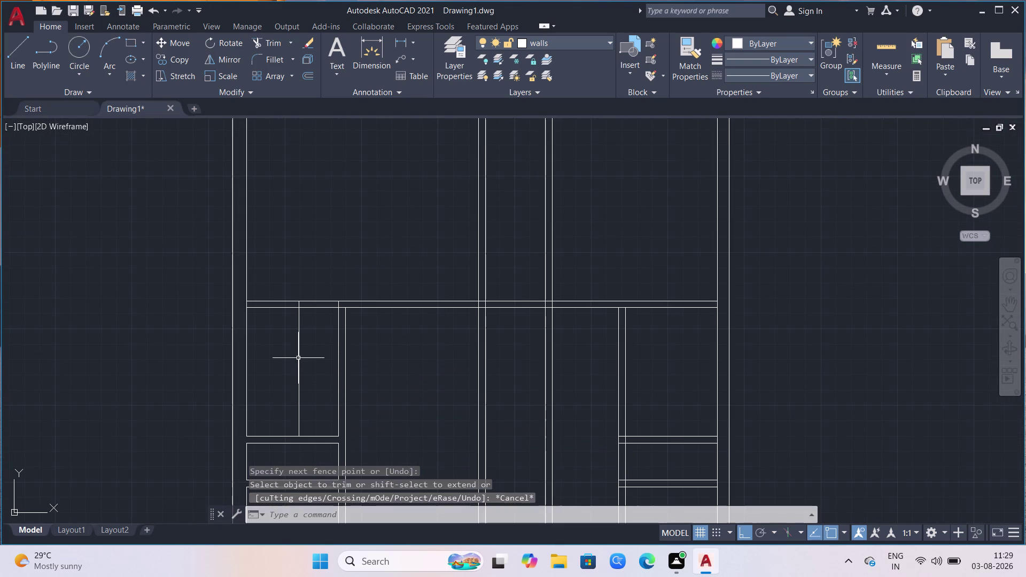
click(297, 359)
key(Delete)
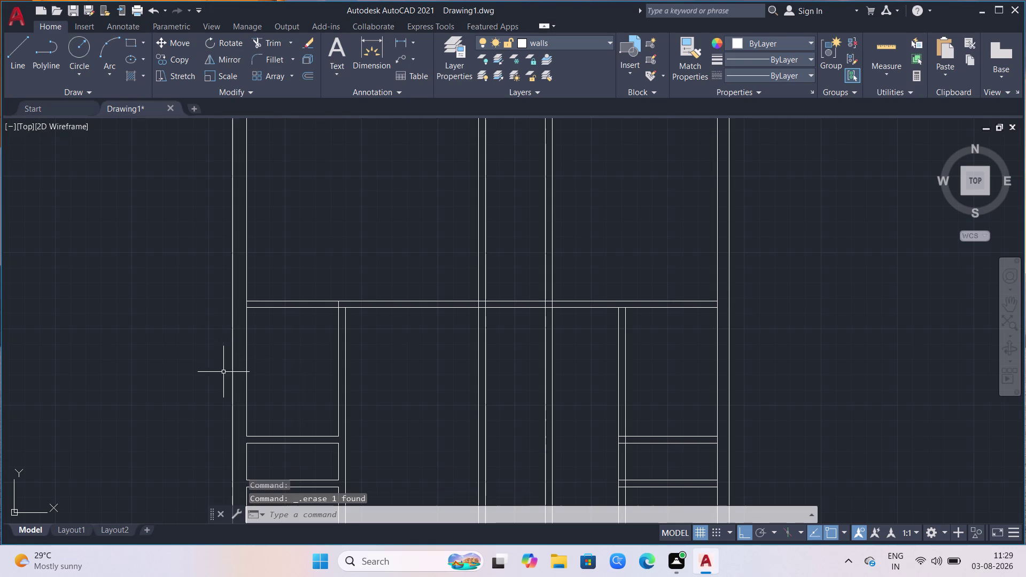
Trim the wall stub between the top wall lines.
scroll(down, 3)
scroll(down, 3)
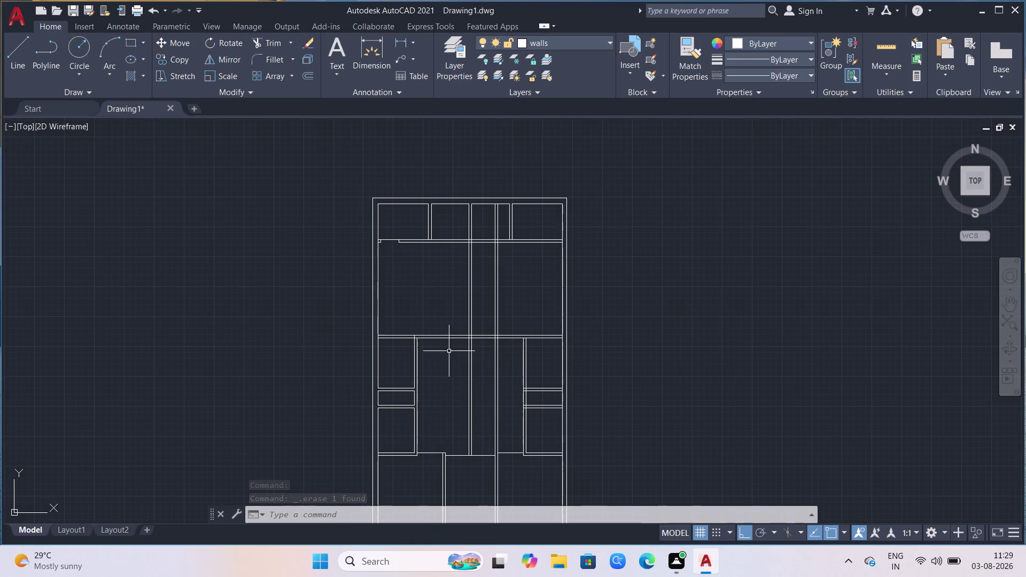
scroll(up, 3)
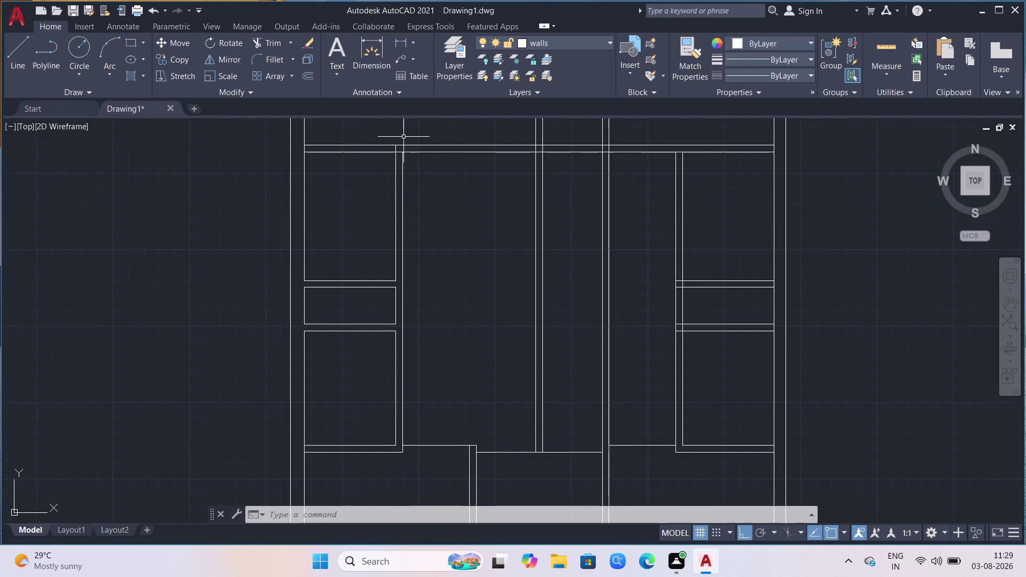
scroll(up, 3)
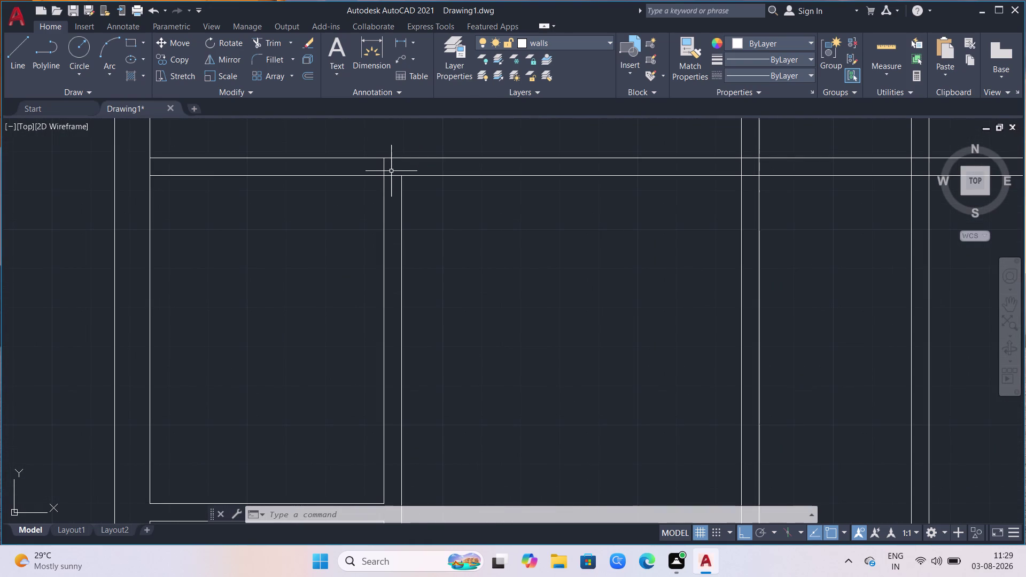
text(tr)
key(Return)
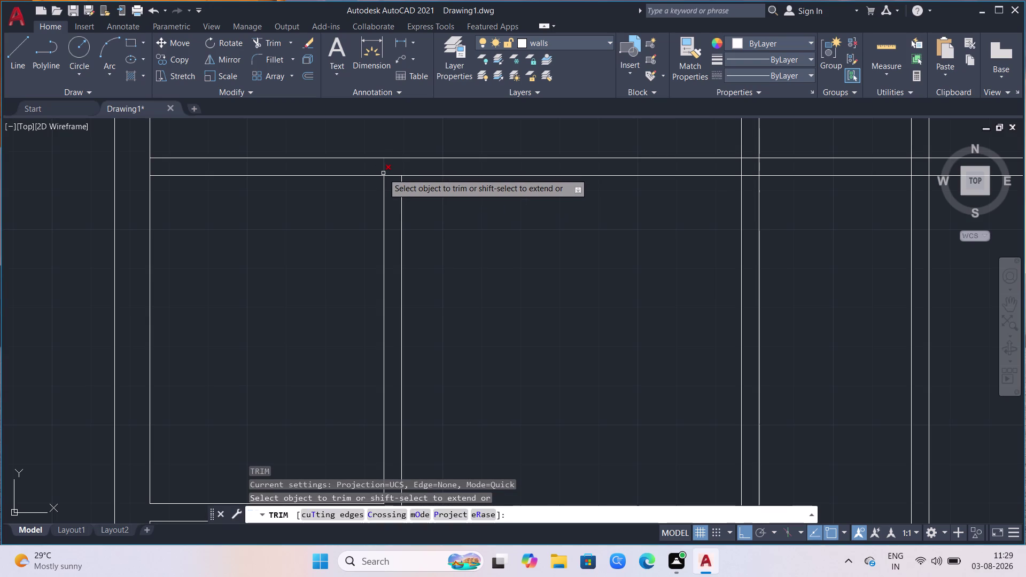
click(384, 170)
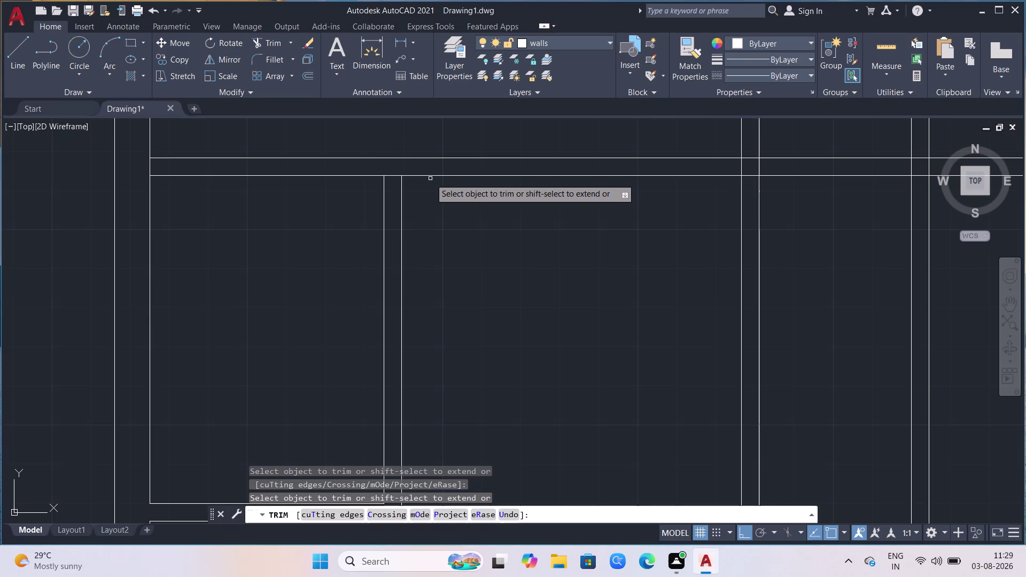
Trim two wall lines inside the central room.
scroll(down, 3)
scroll(down, 3)
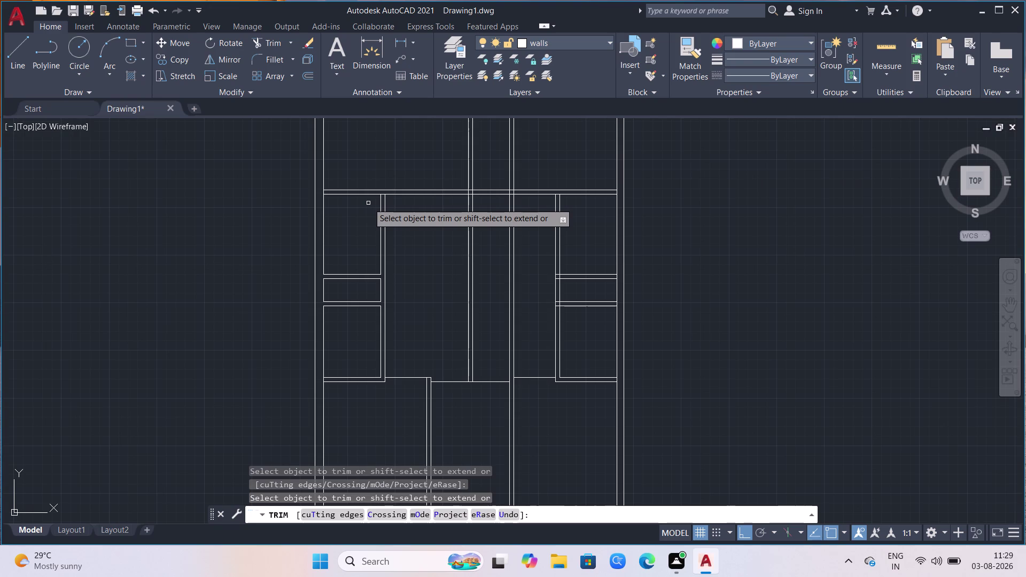
scroll(up, 3)
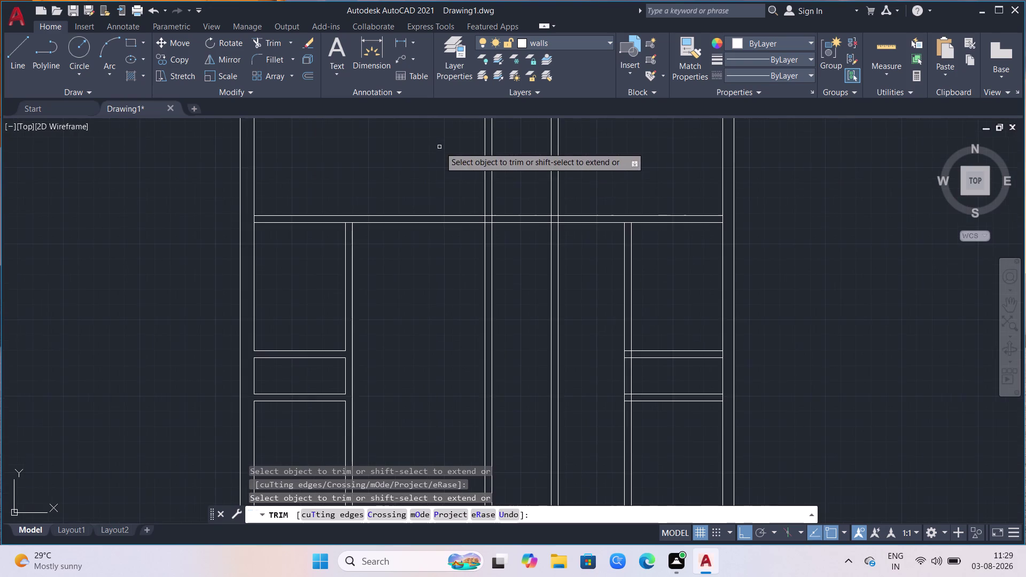
scroll(down, 3)
scroll(down, 3)
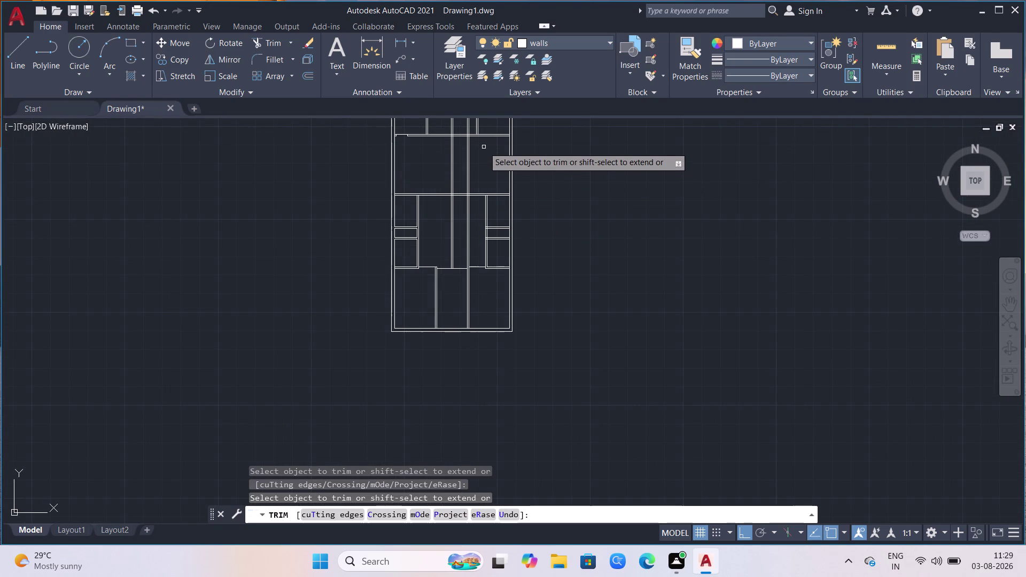
scroll(up, 3)
scroll(down, 3)
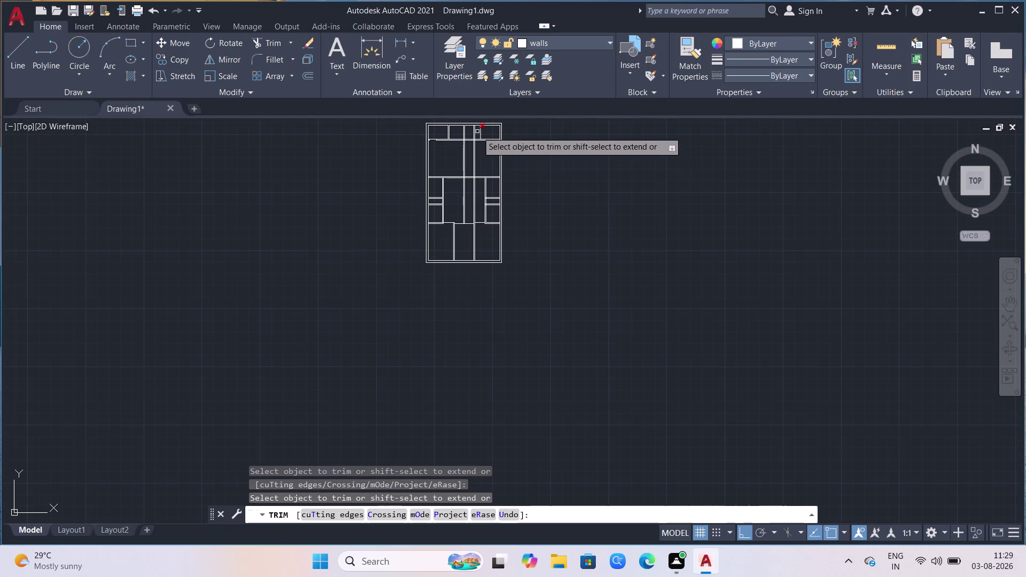
scroll(up, 3)
scroll(down, 3)
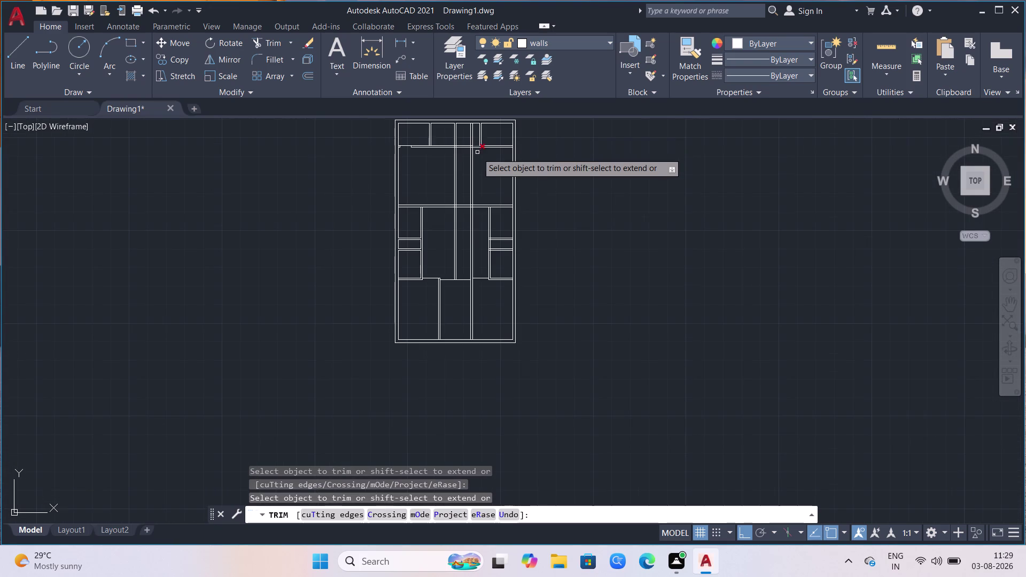
click(472, 231)
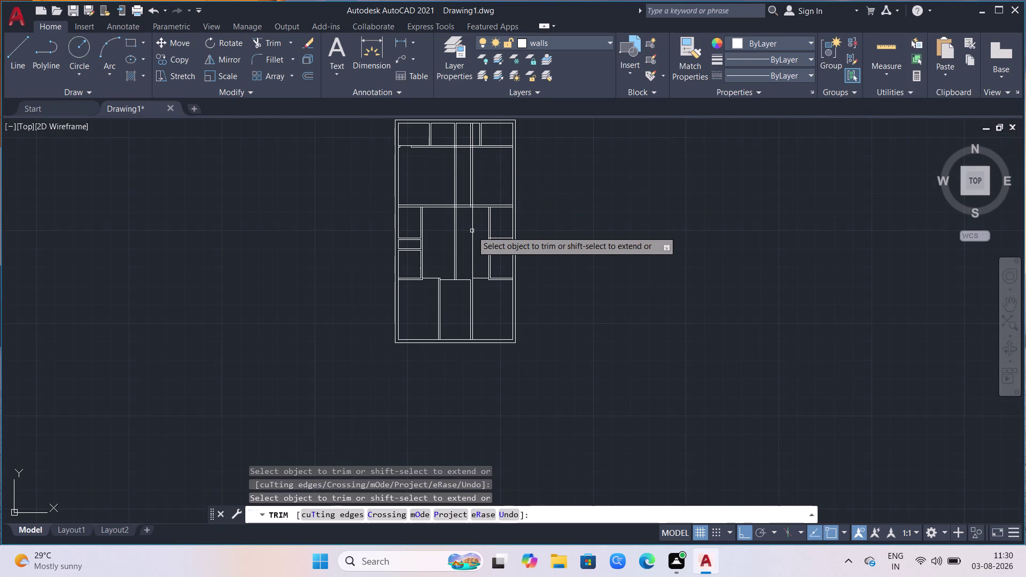
click(474, 232)
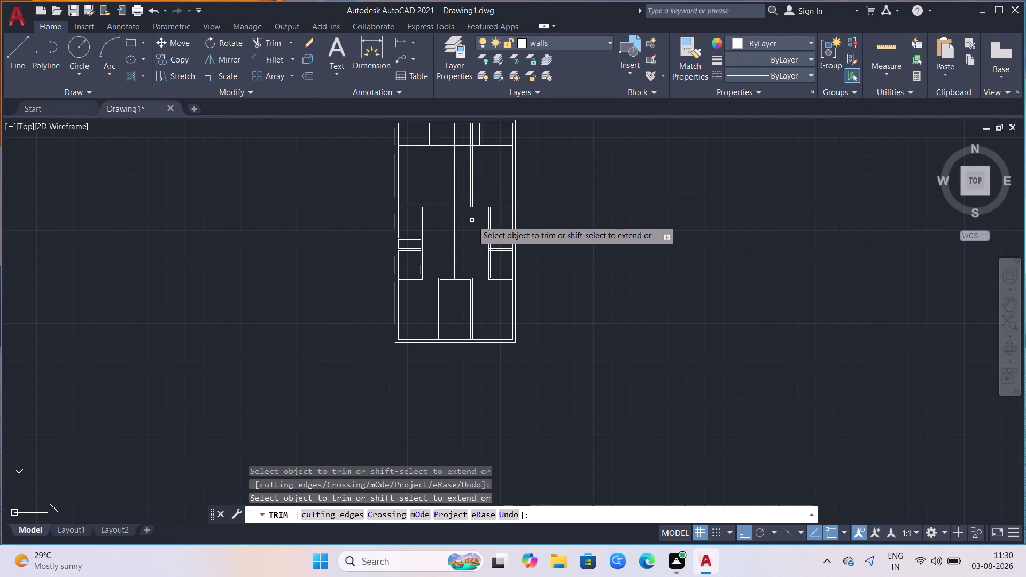
Undo the last two trims.
key(ctrl+z)
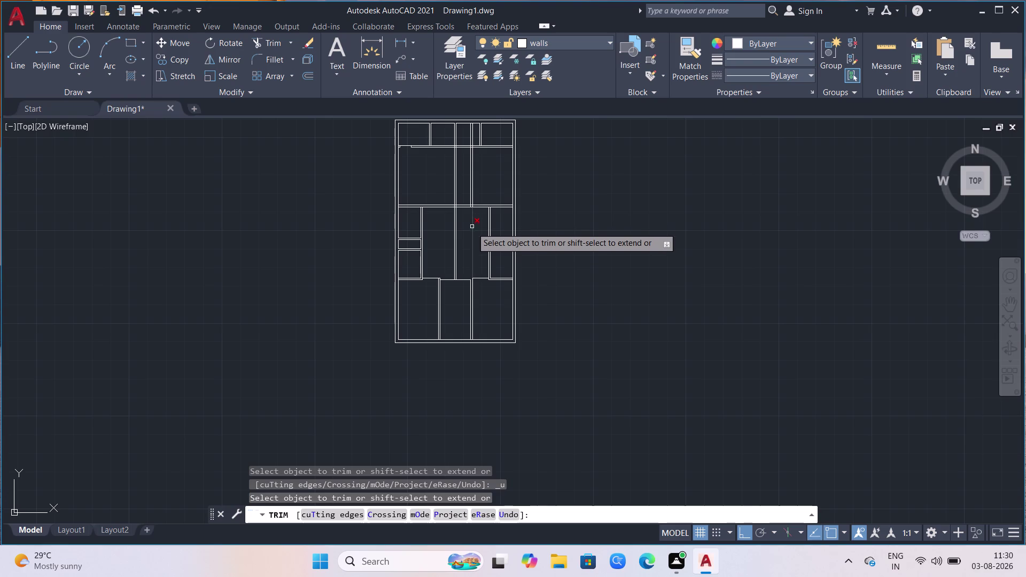
scroll(up, 3)
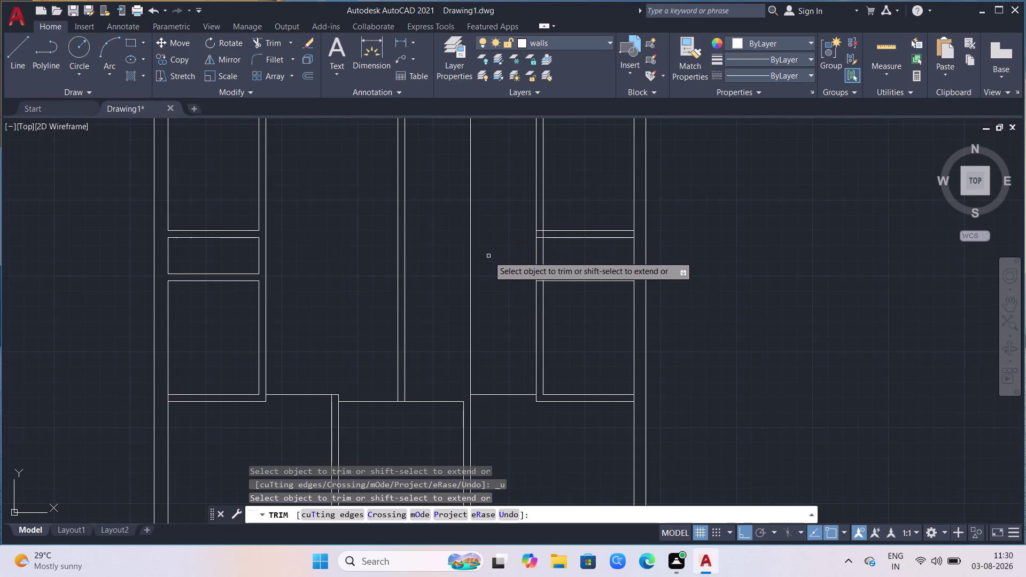
key(ctrl+z)
Remove the overlapping wall segment at the lower junction, then end trimming.
scroll(down, 3)
scroll(down, 3)
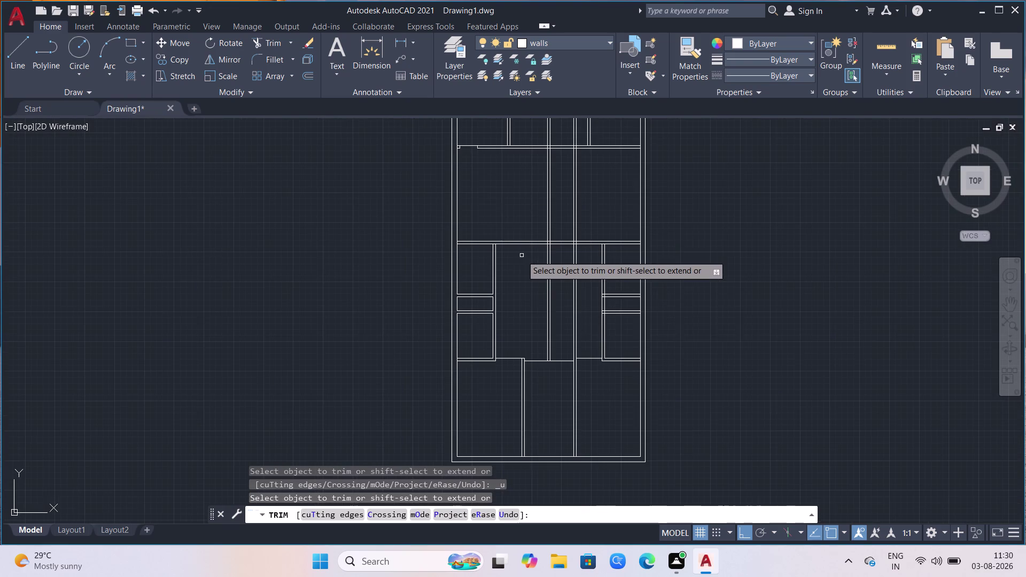
scroll(up, 3)
scroll(down, 3)
scroll(up, 3)
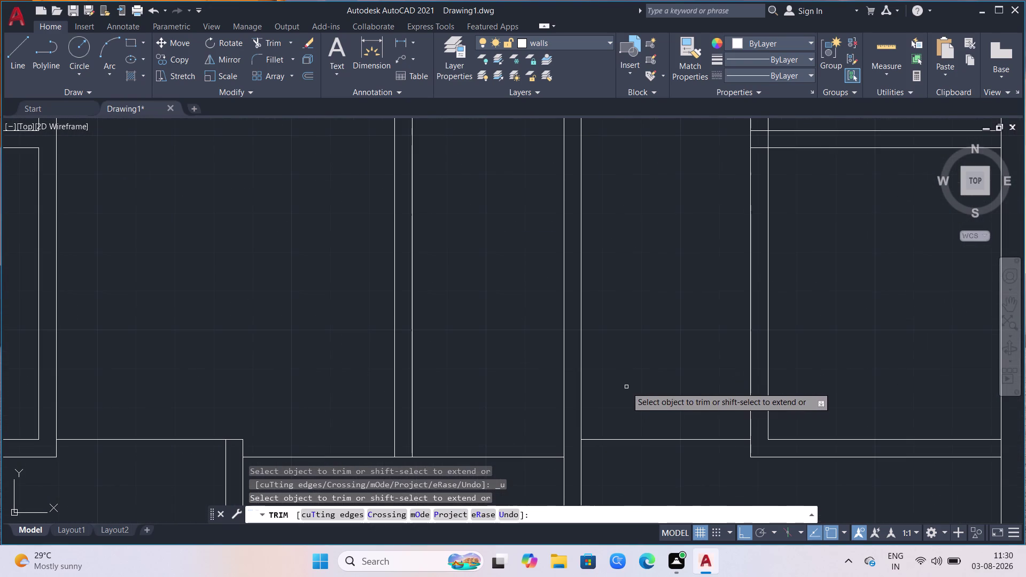
click(616, 440)
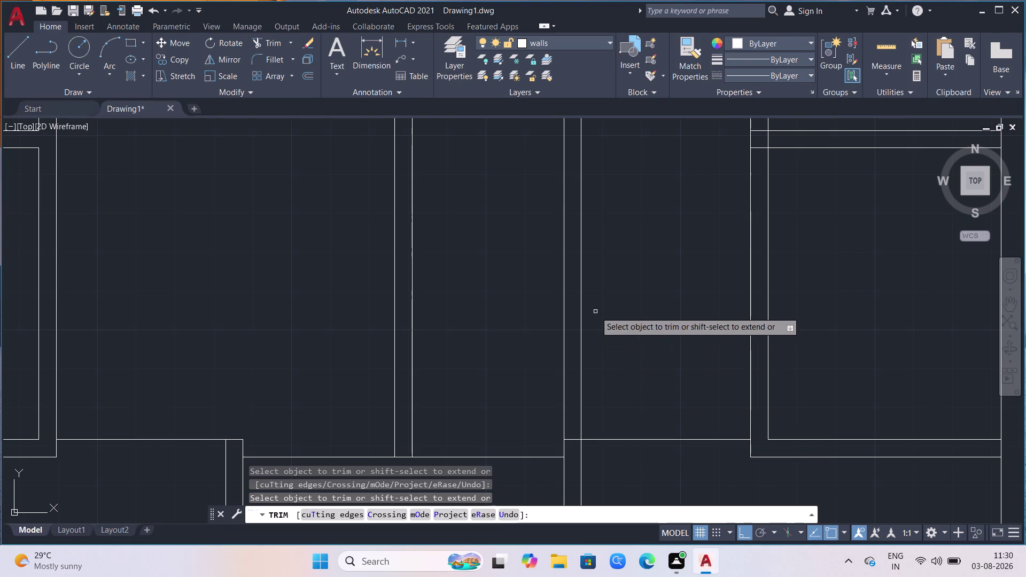
key(Escape)
click(595, 311)
click(542, 340)
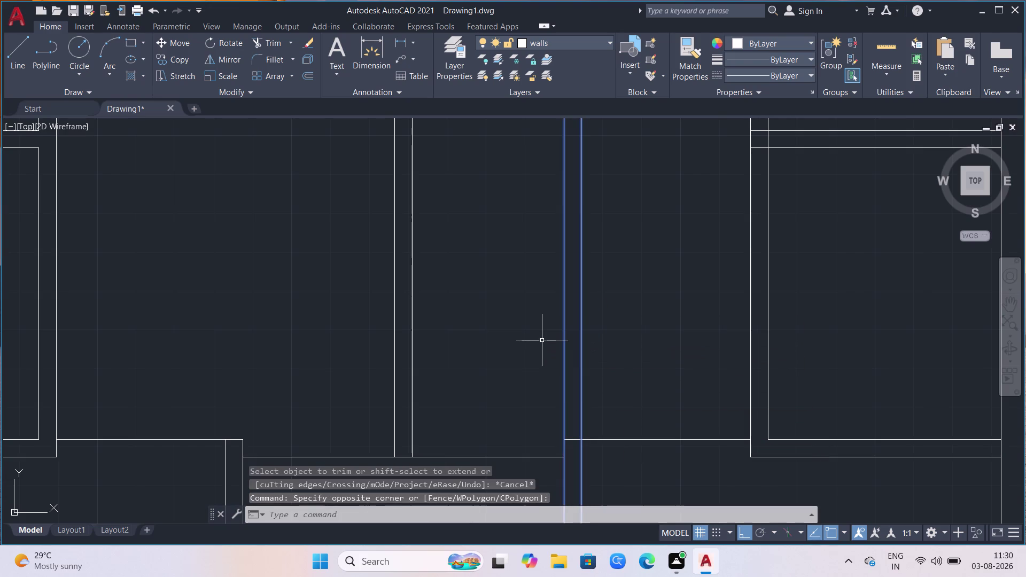
Fence-trim the overlapping lines where the central double wall meets the horizontal cross wall.
key(Escape)
text(t)
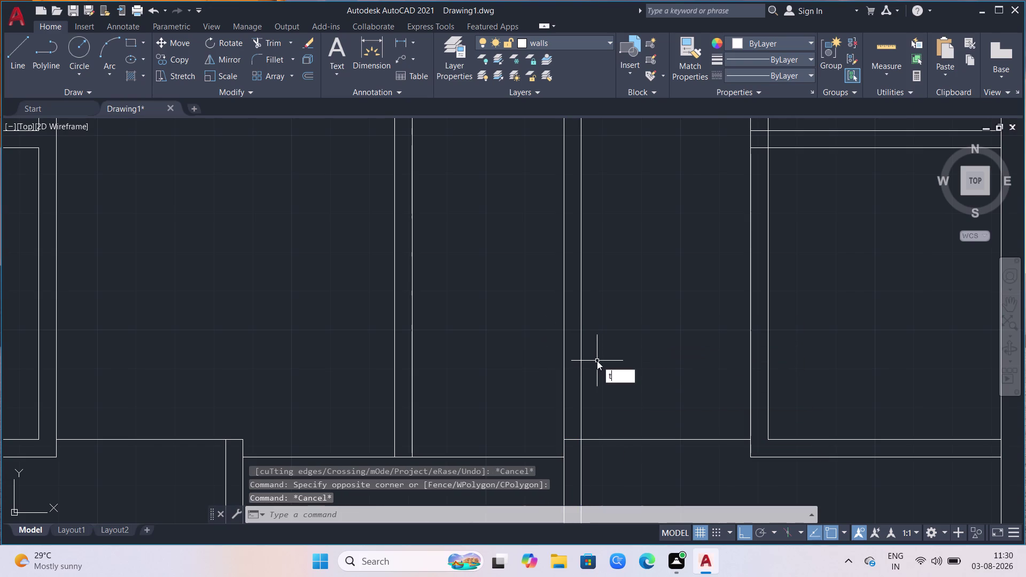
text(r)
key(Return)
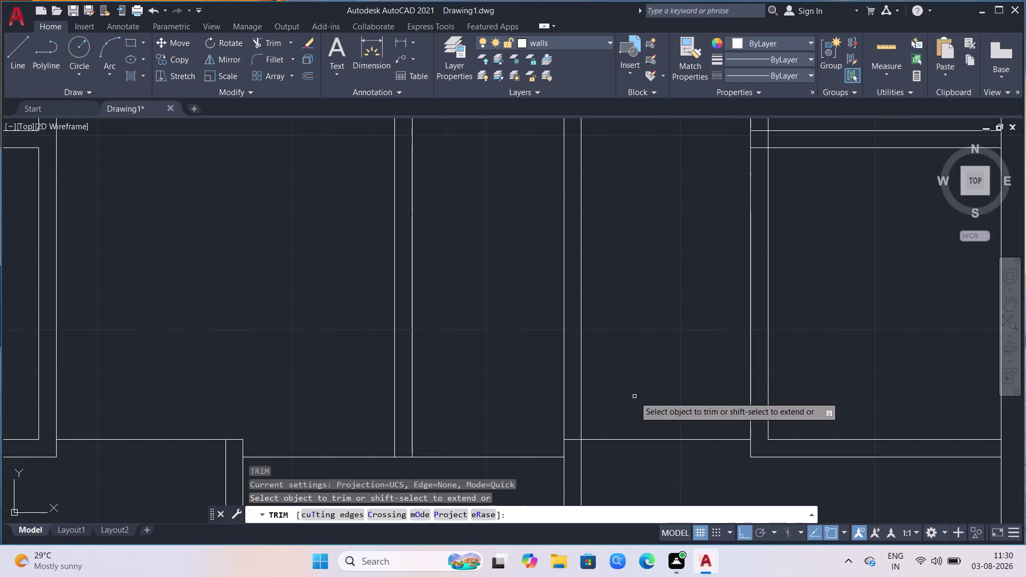
click(634, 397)
click(557, 410)
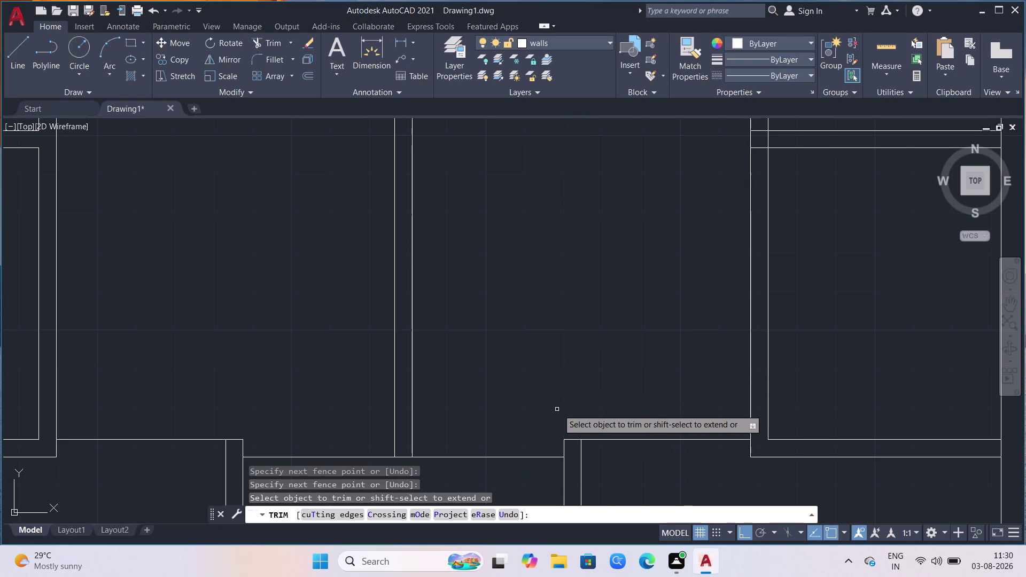
scroll(down, 3)
scroll(down, 3)
scroll(down, 3)
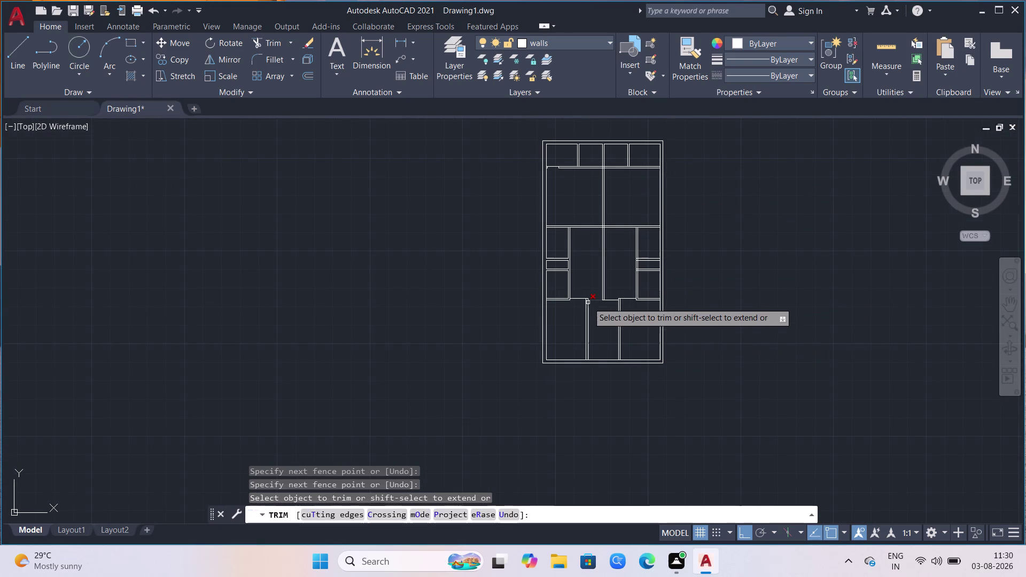
scroll(up, 3)
scroll(up, 3)
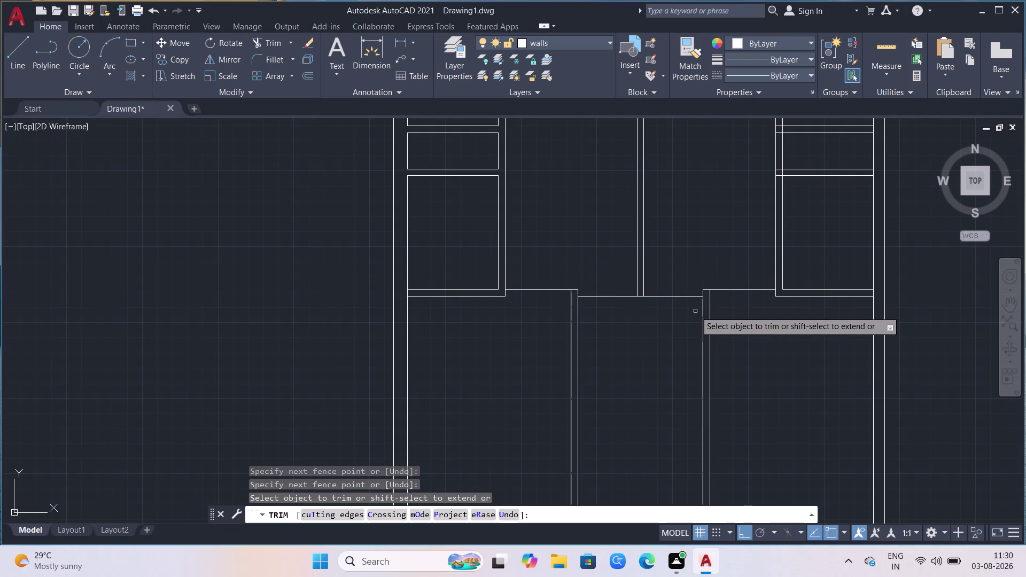
scroll(up, 3)
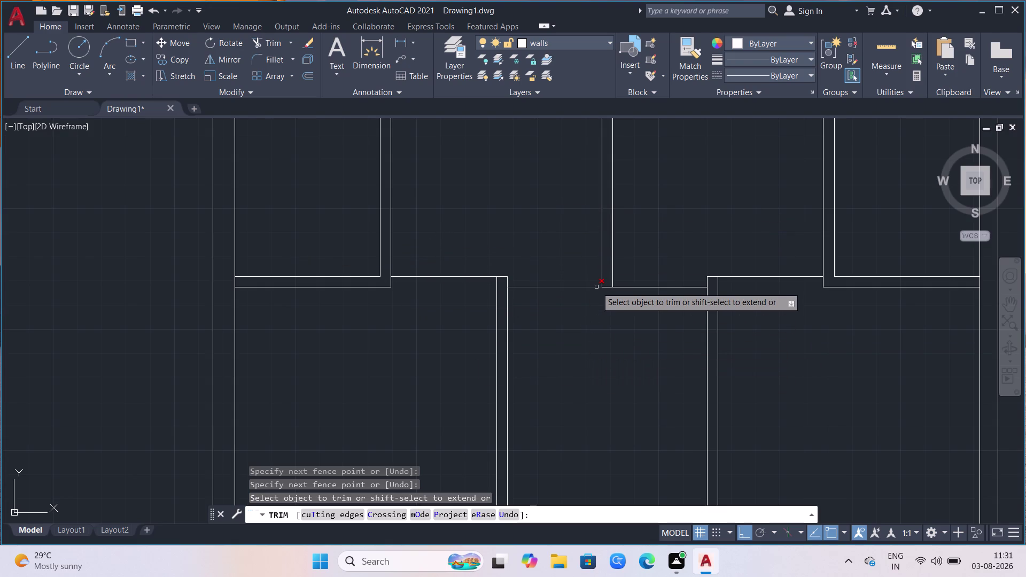
key(Escape)
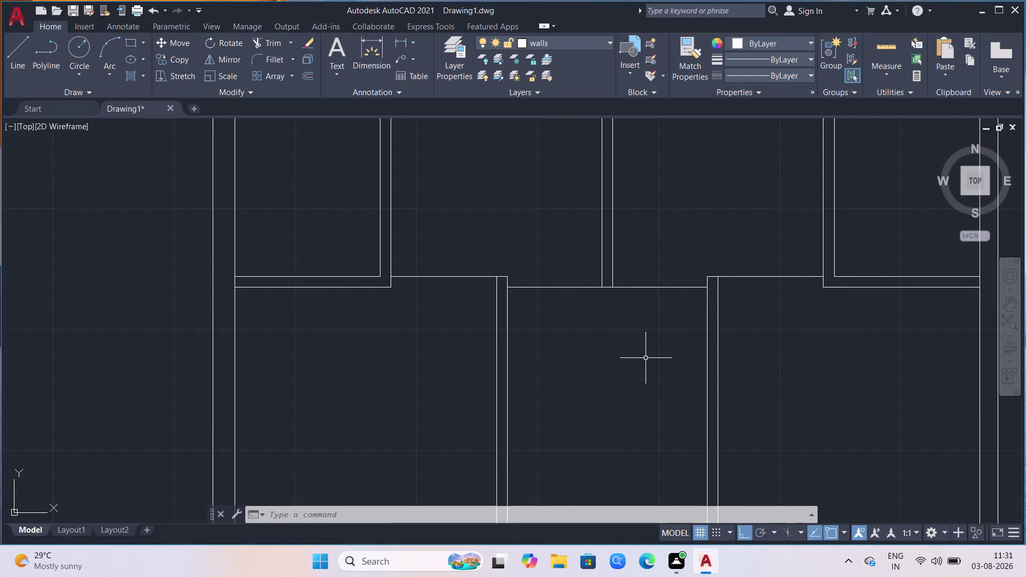
Zoom in and out to inspect the trimmed wall junctions.
scroll(down, 3)
scroll(down, 3)
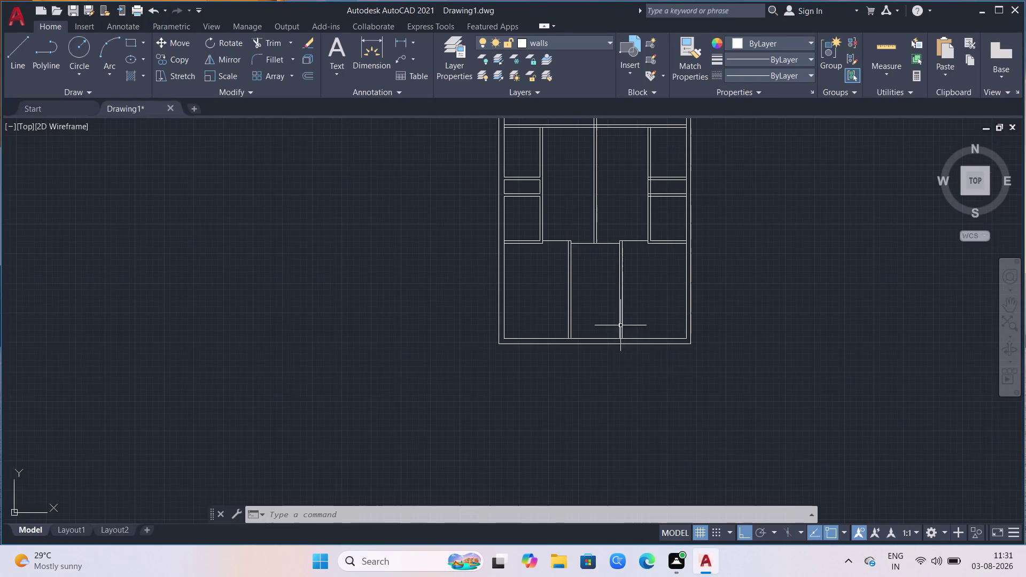
scroll(down, 3)
scroll(up, 3)
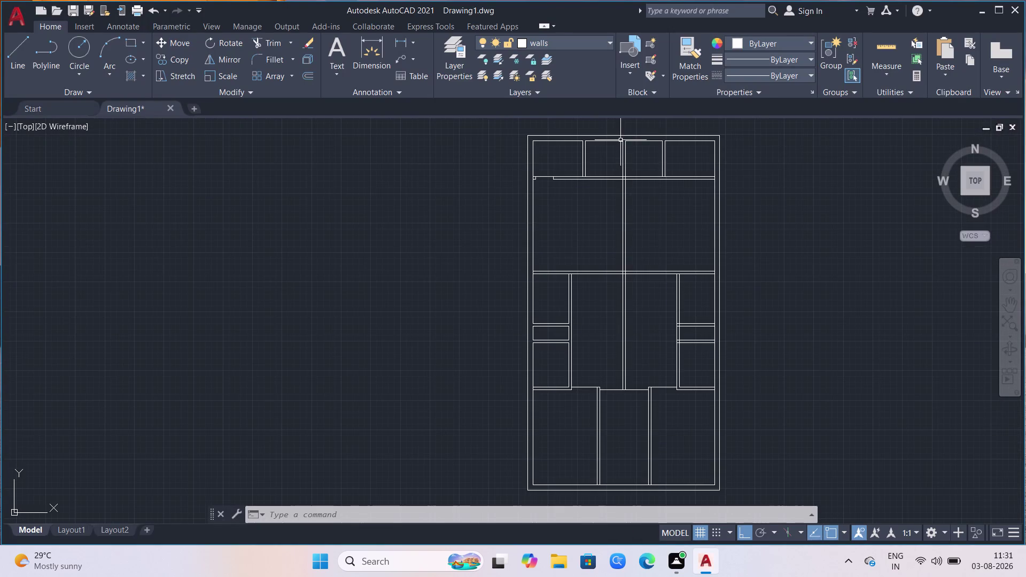
scroll(up, 3)
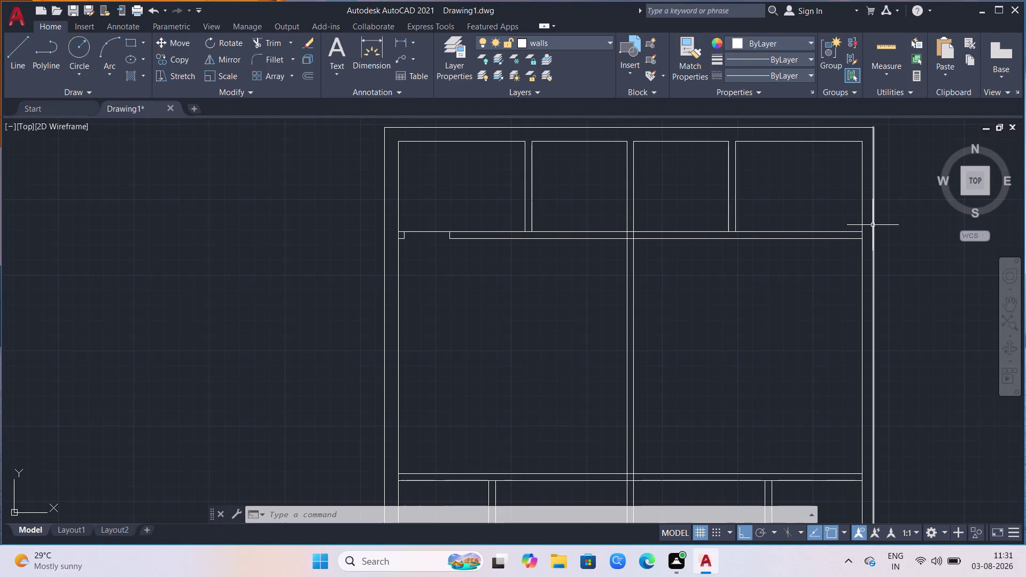
Start an offset from the outer wall corner, then cancel it.
key(o)
key(Return)
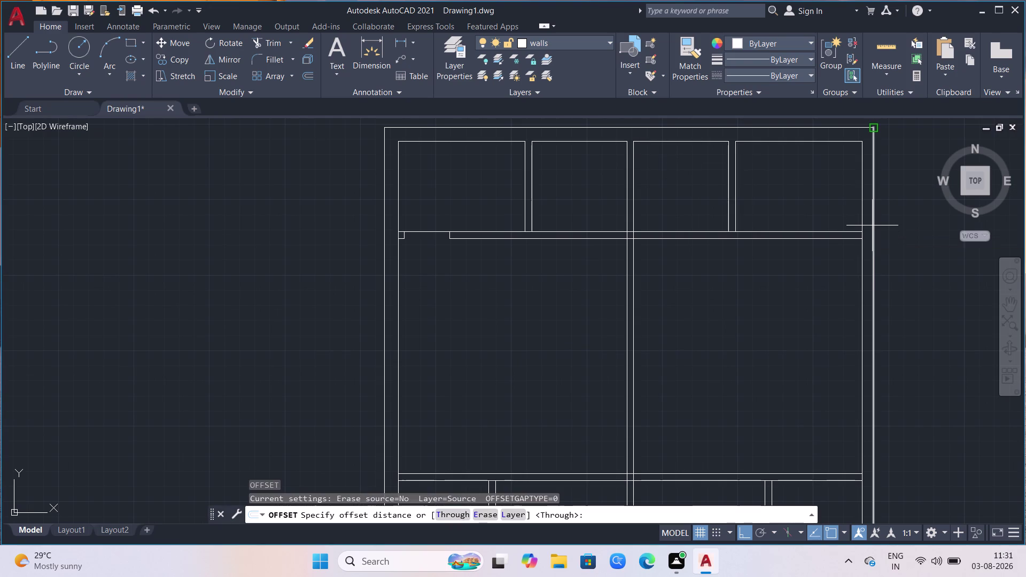
click(862, 229)
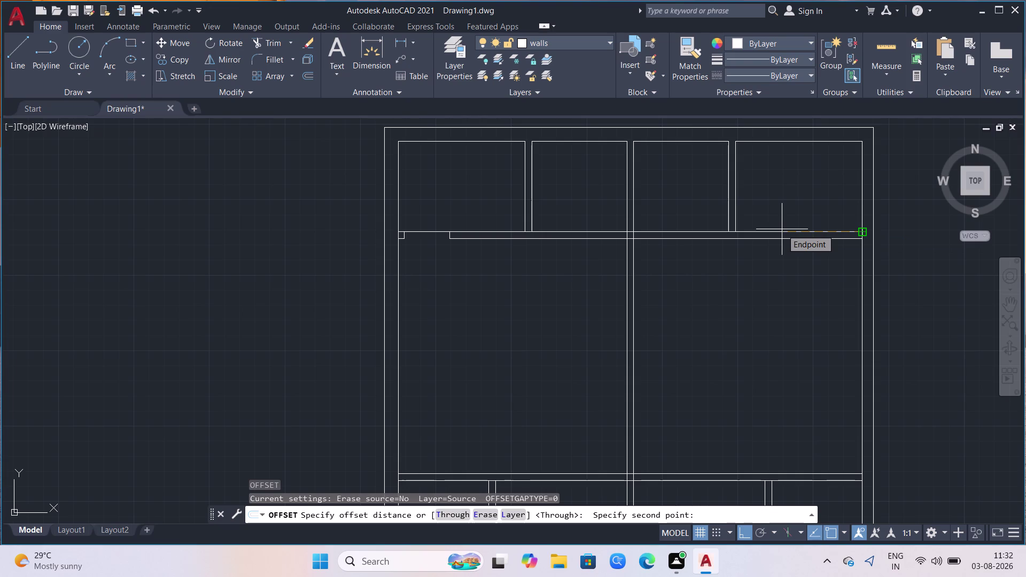
key(Escape)
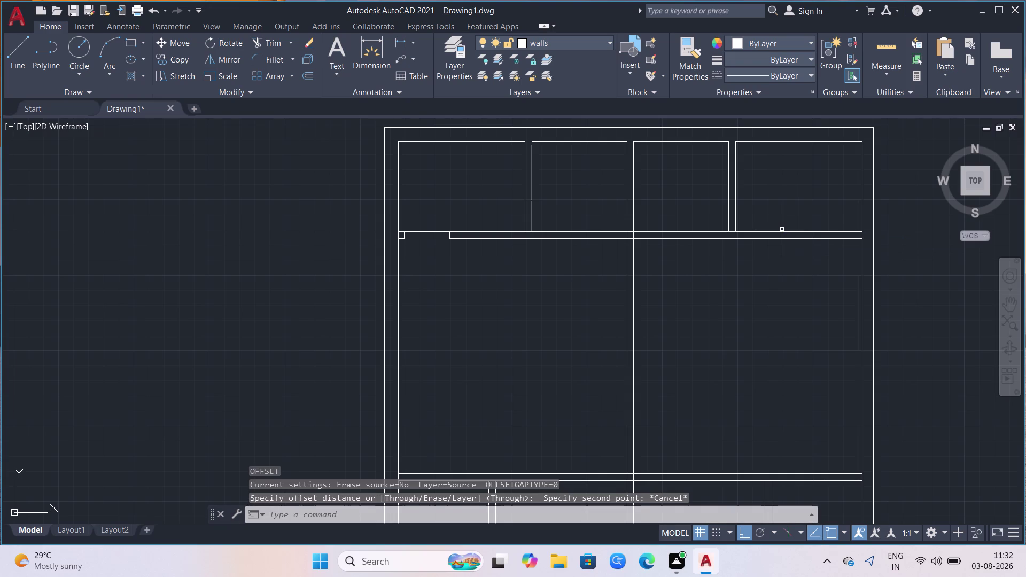
Extend the upper-right room divider and a second line down to the corridor wall.
text(ex)
key(Return)
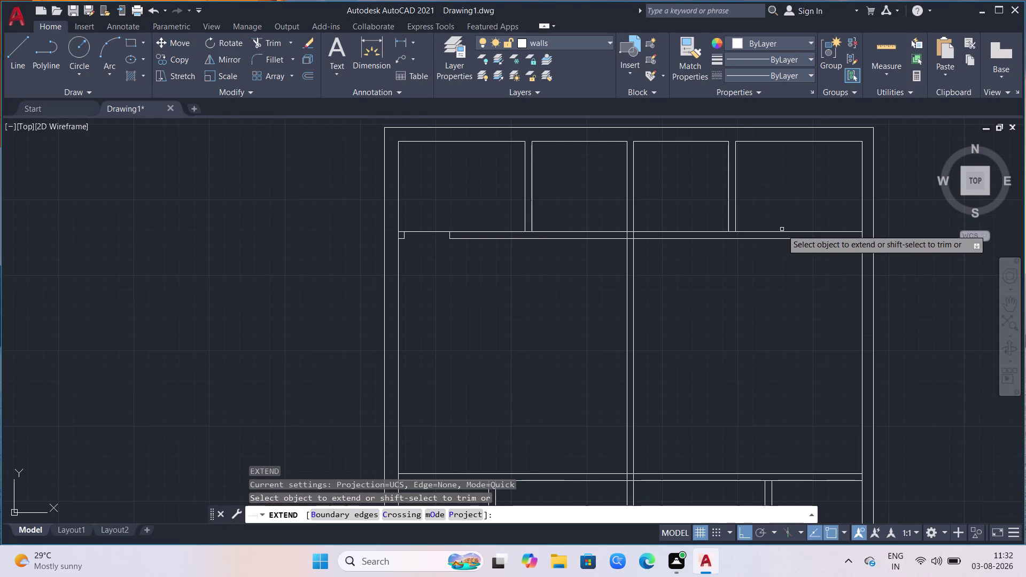
click(728, 215)
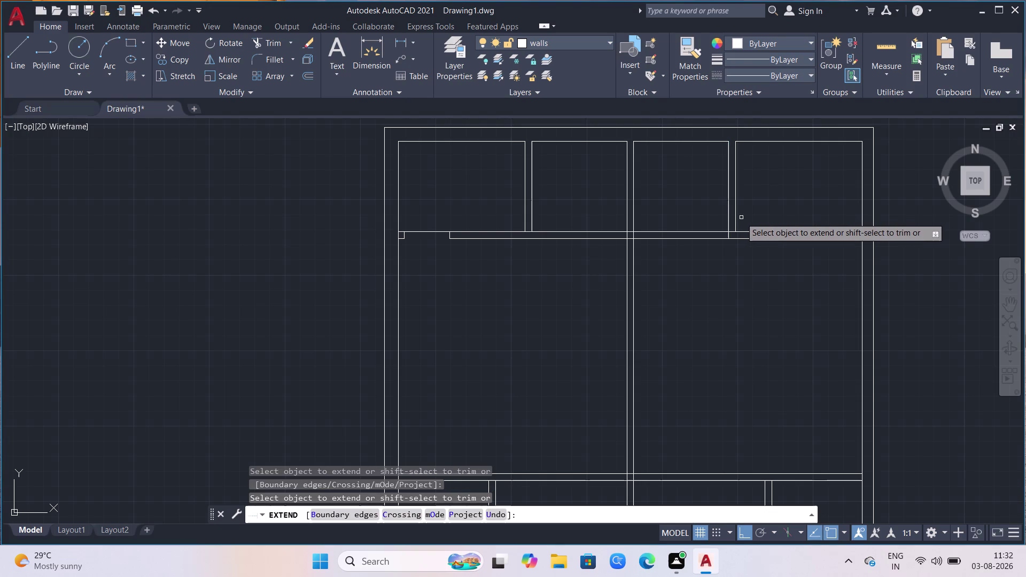
click(736, 223)
key(Escape)
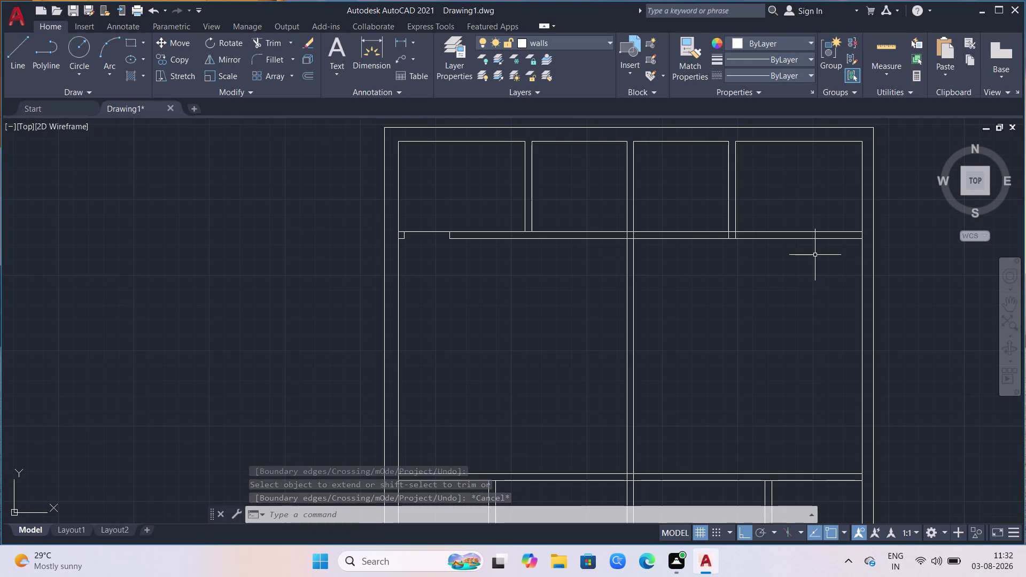
key(o)
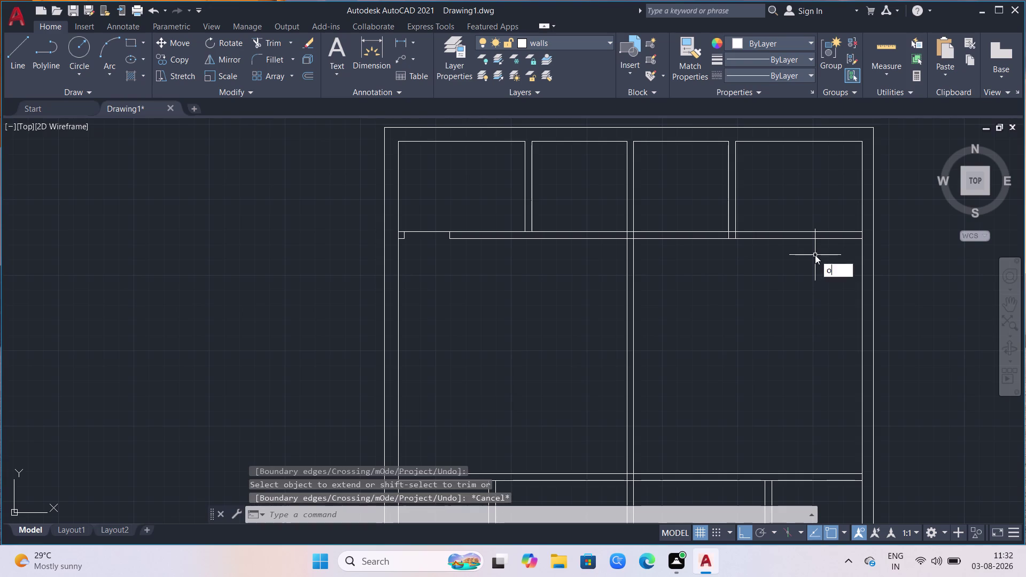
key(Return)
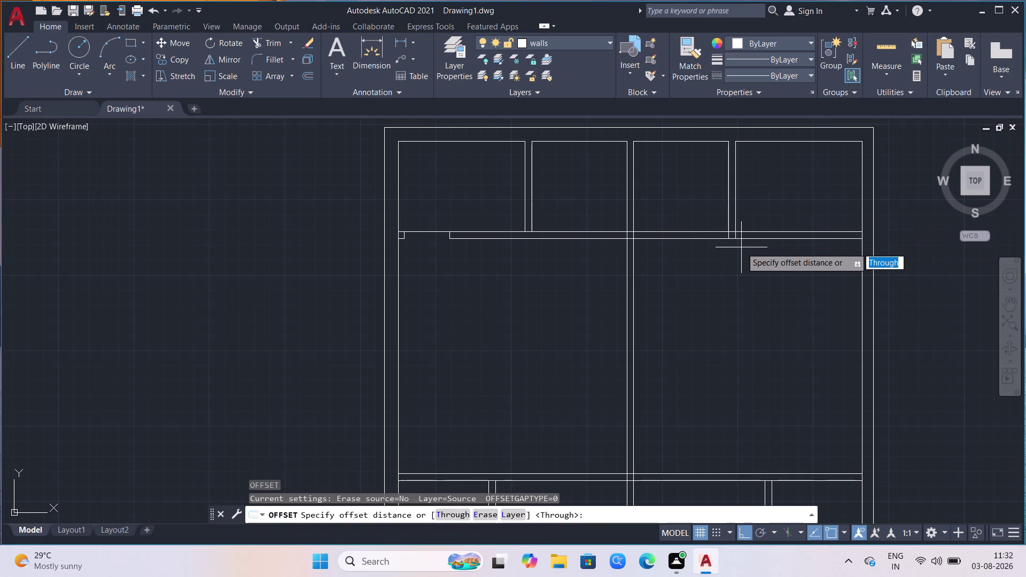
Offset the divider wall line 4 units into the upper-right room.
scroll(up, 3)
click(702, 179)
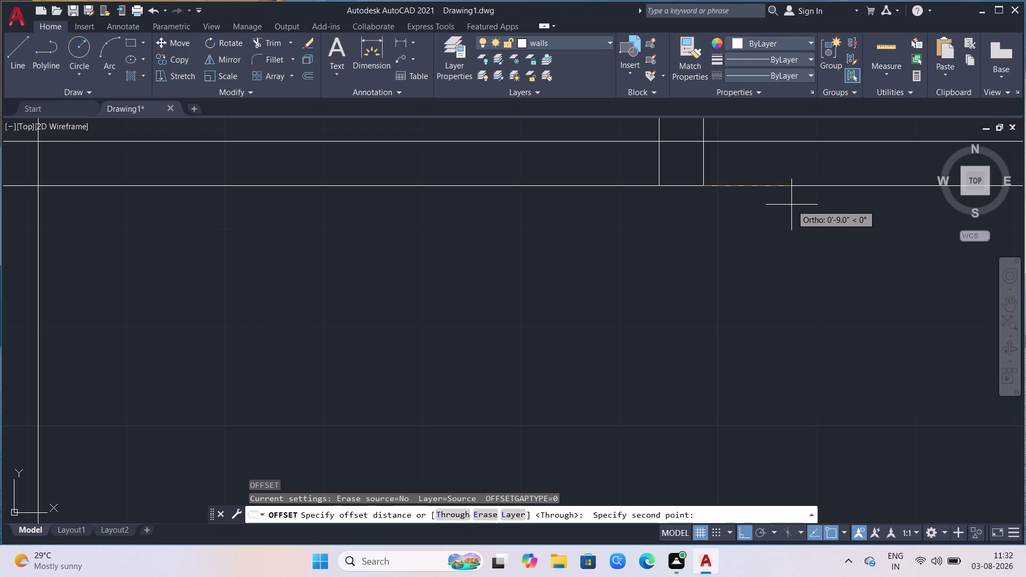
key(4)
key(Return)
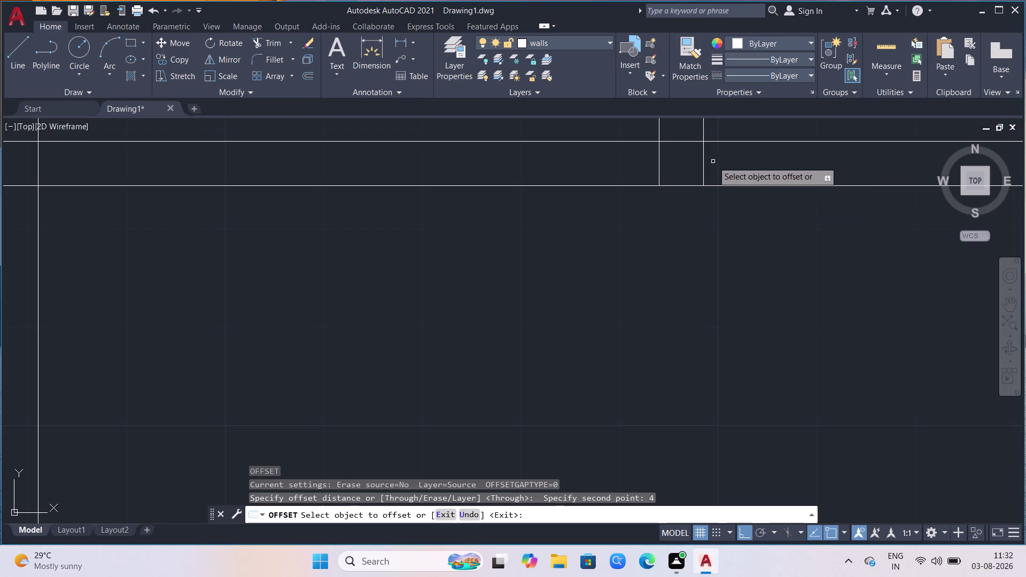
click(704, 166)
click(739, 171)
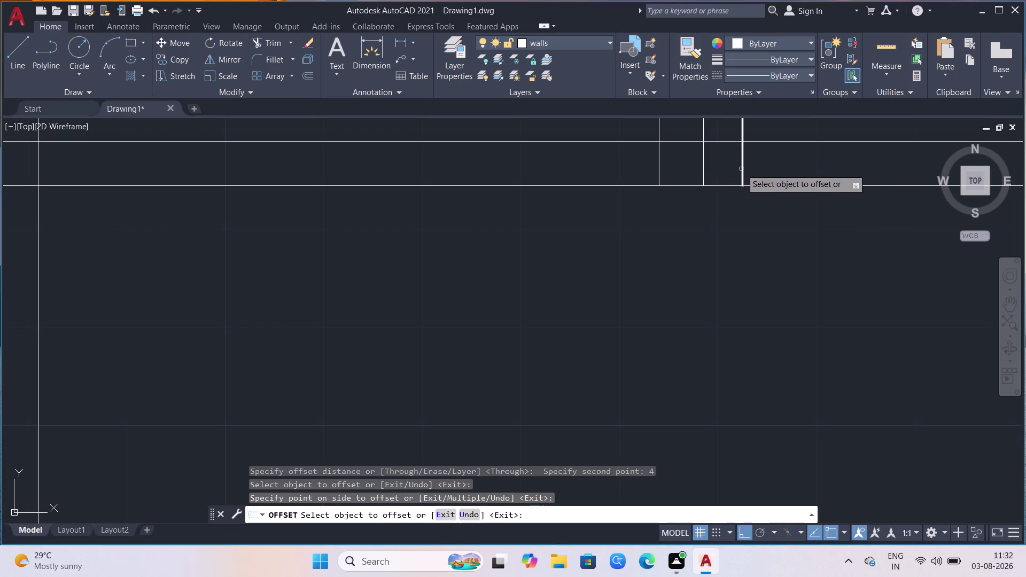
Offset the new line by 2'6" to mark the door width.
click(742, 169)
text(2)
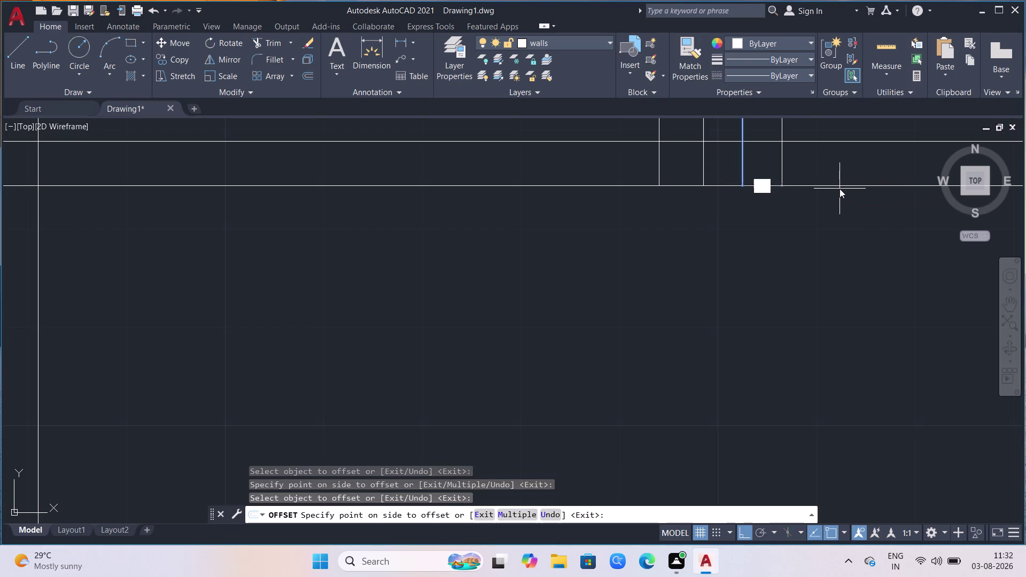
text('6)
key(Return)
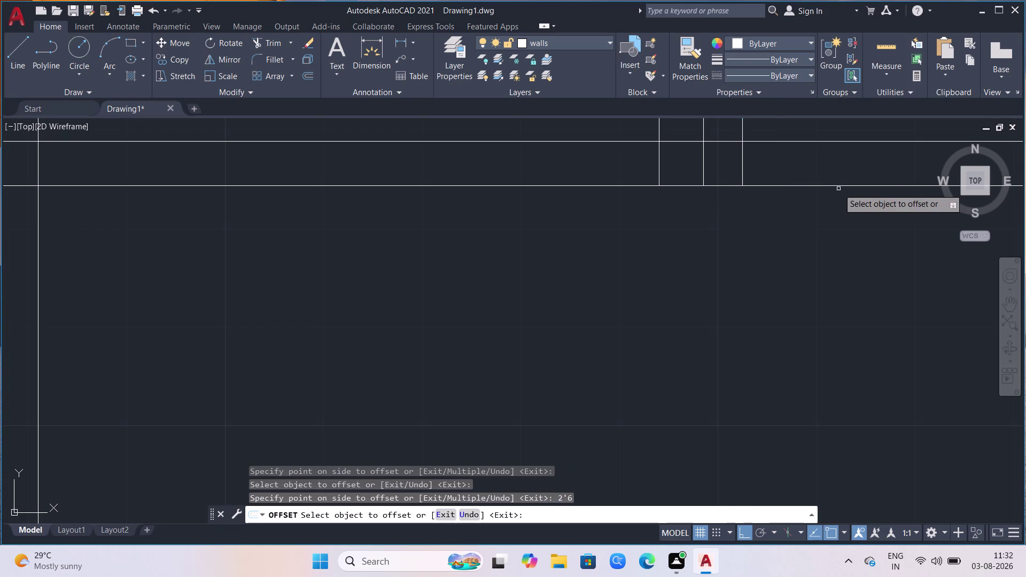
scroll(down, 3)
scroll(down, 3)
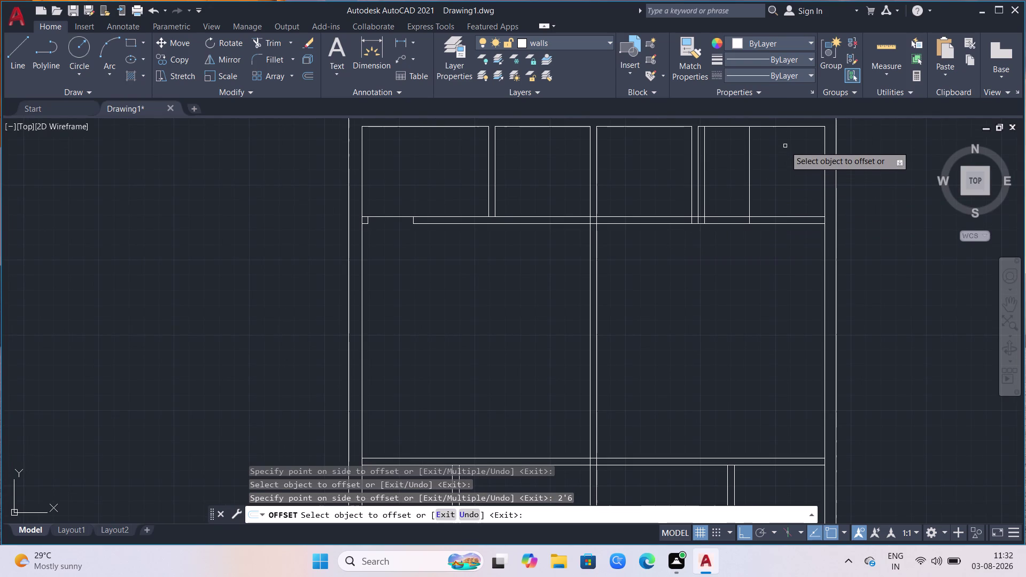
click(785, 146)
scroll(down, 3)
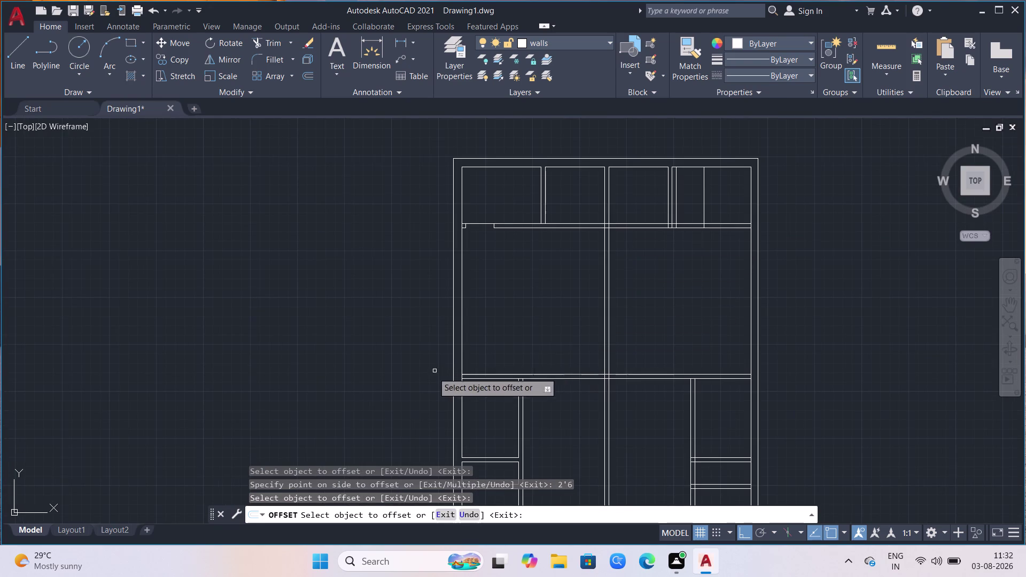